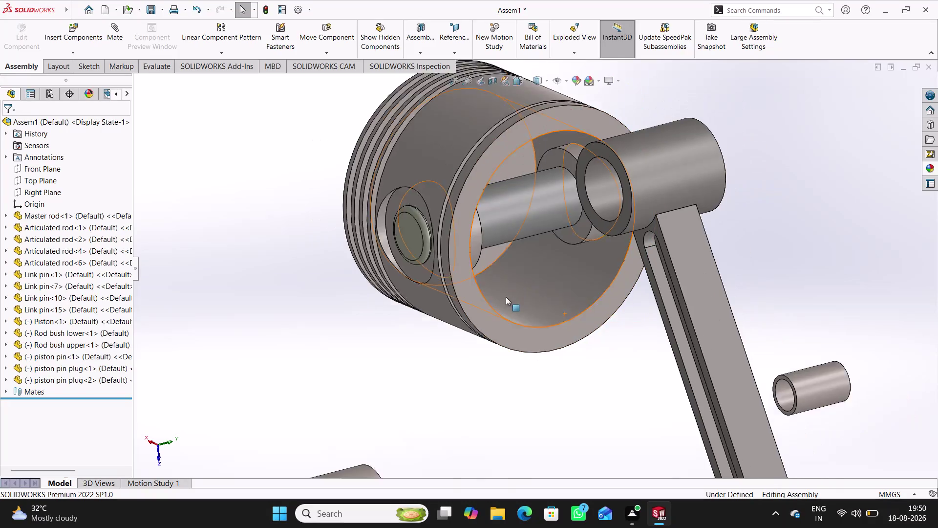
Insert the piston ring part from open documents, rotated 90° upright near the piston.
click(446, 362)
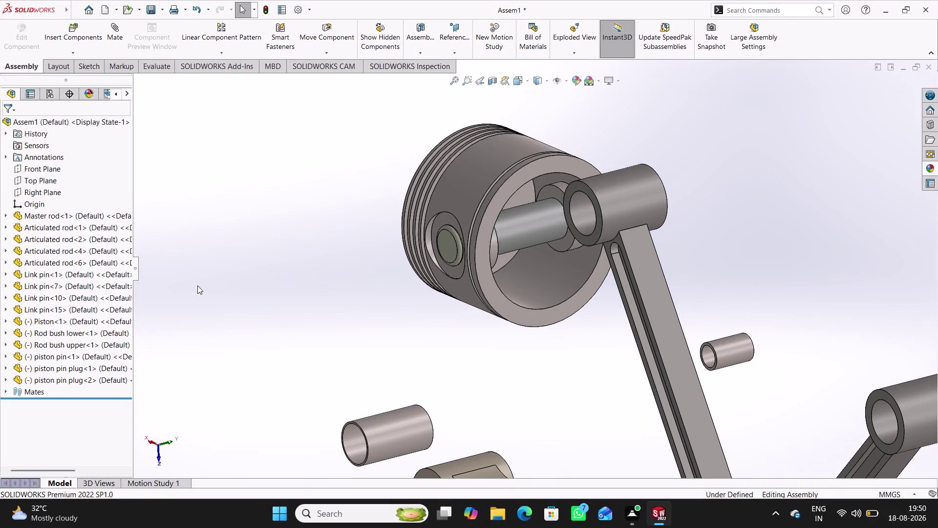
click(78, 38)
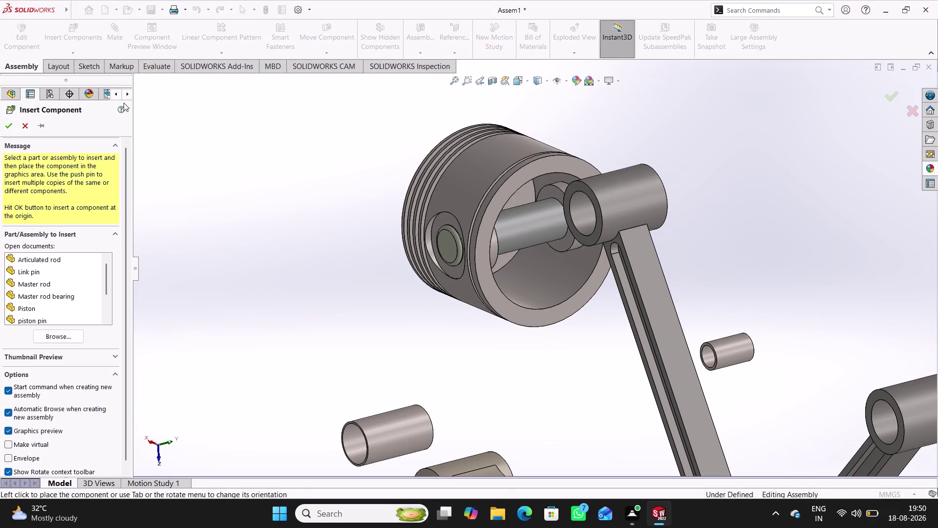
scroll(down, 3)
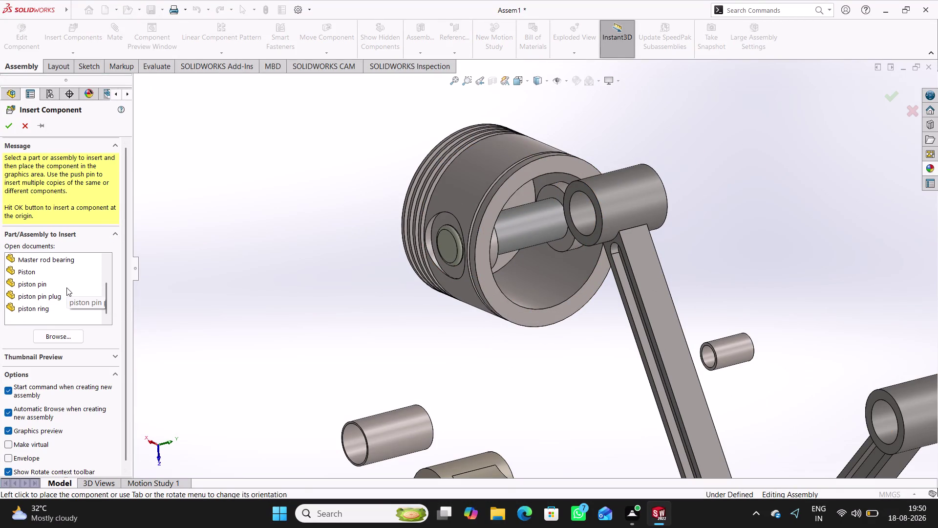
click(45, 309)
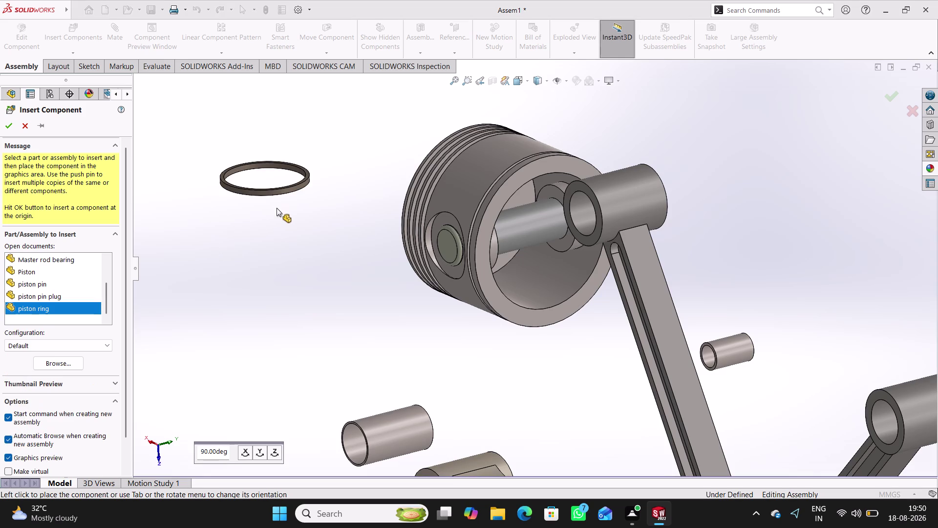
click(247, 455)
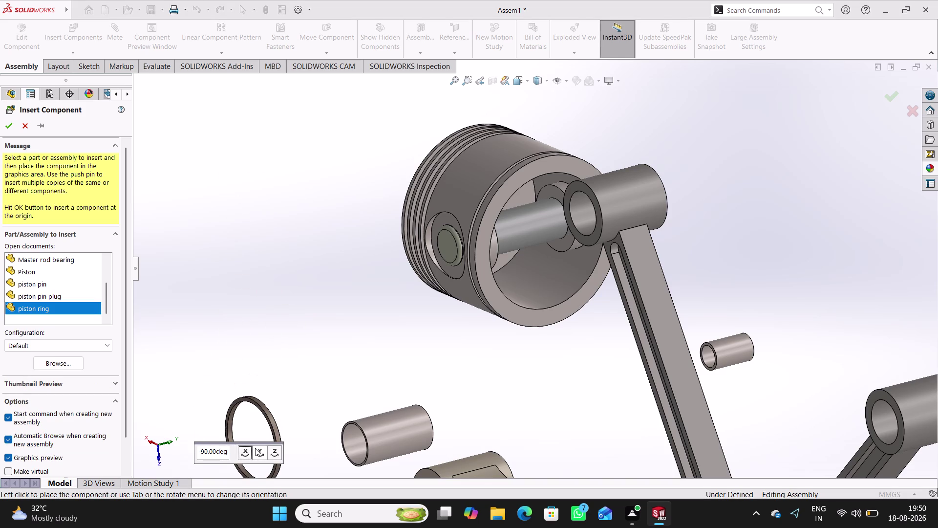
click(261, 449)
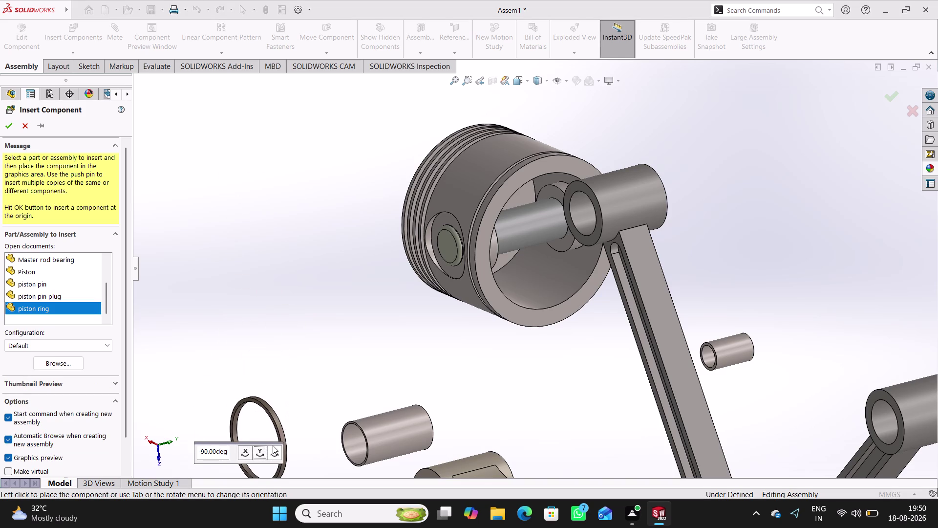
click(273, 445)
click(230, 251)
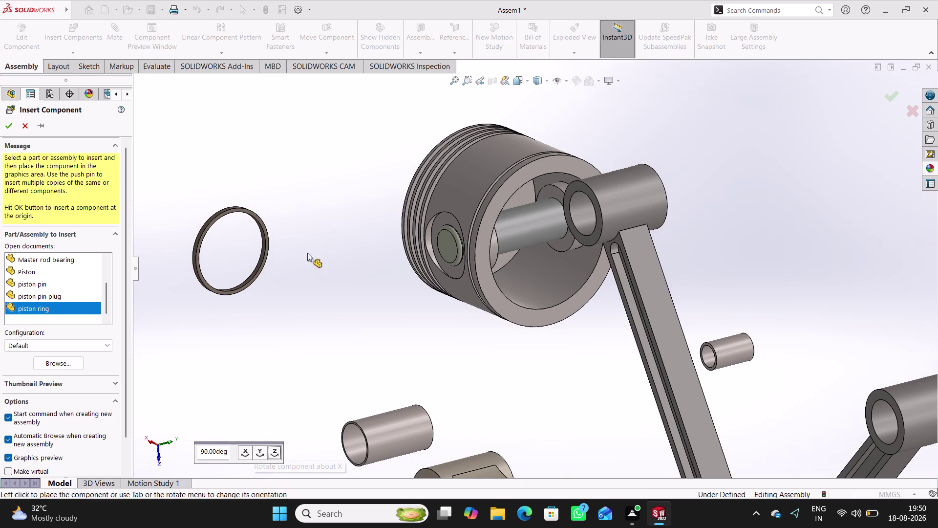
scroll(down, 3)
middle_drag(312, 222, 372, 222)
scroll(up, 3)
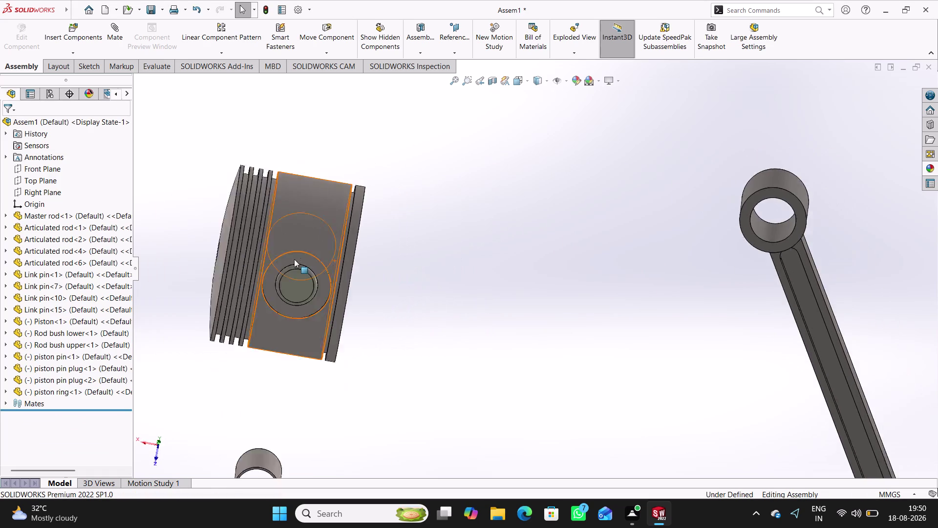
scroll(up, 3)
scroll(up, 3)
scroll(down, 3)
scroll(down, 3)
scroll(down, 3)
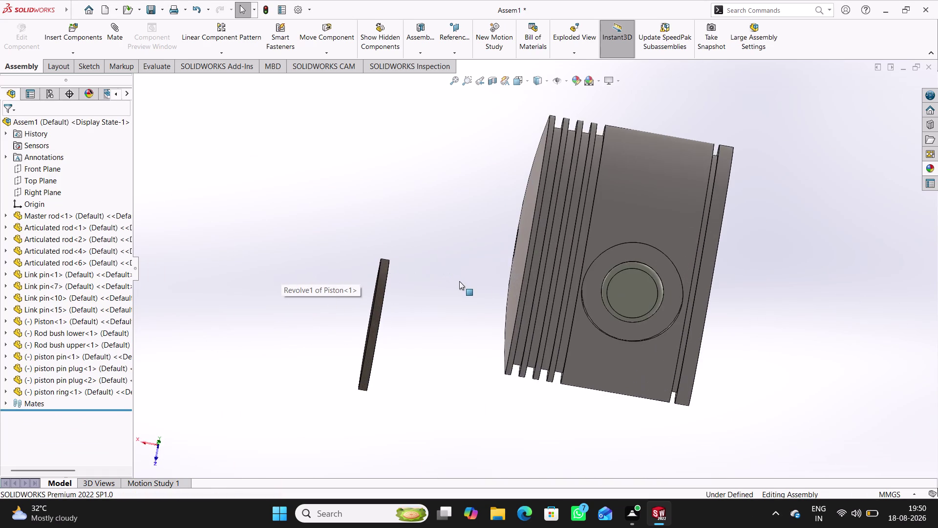
middle_drag(459, 281, 452, 252)
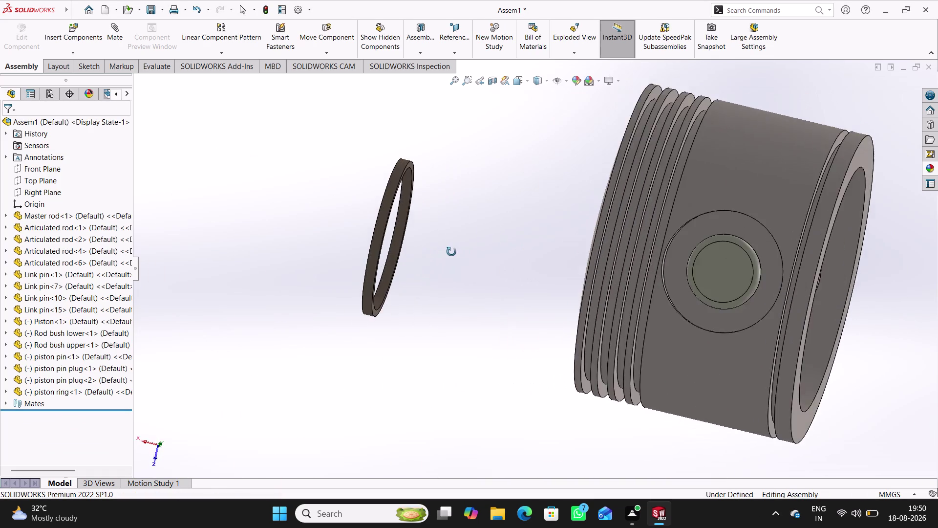
middle_drag(453, 252, 438, 267)
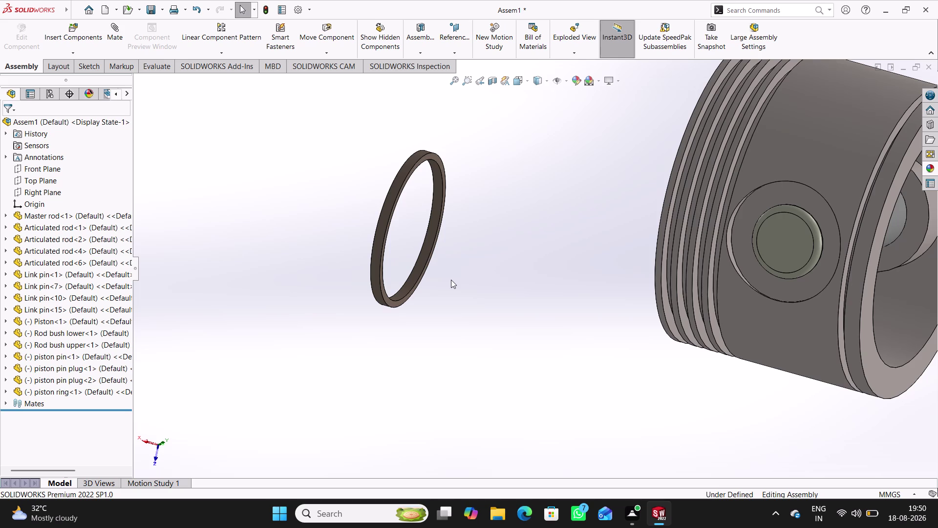
middle_drag(432, 276, 373, 240)
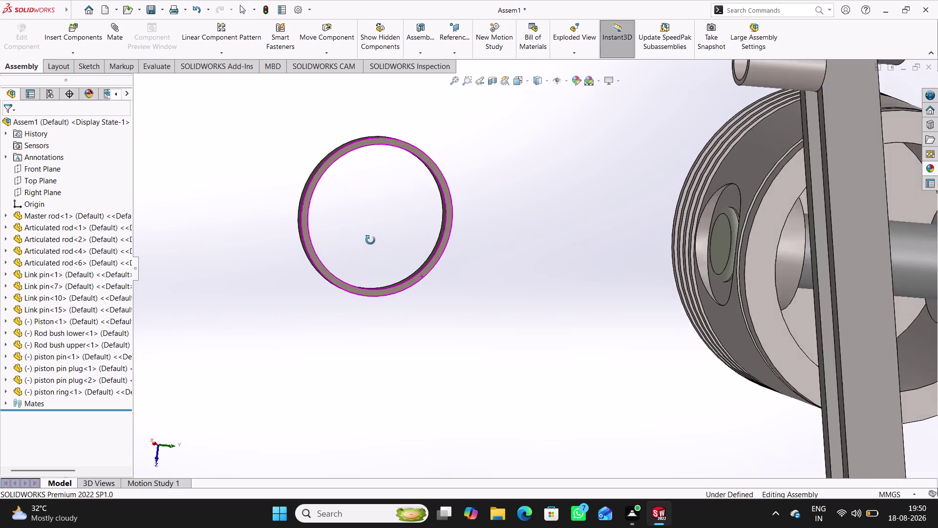
middle_drag(373, 240, 353, 344)
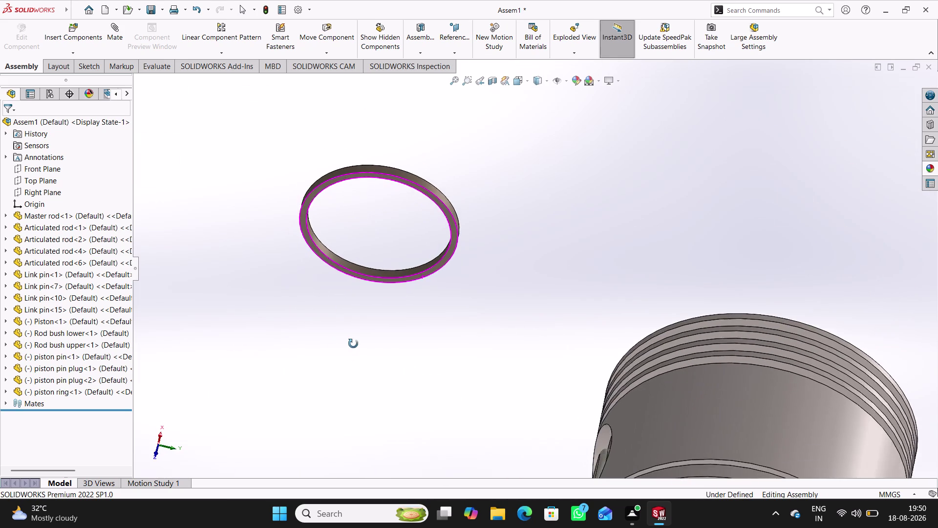
middle_drag(353, 344, 335, 384)
scroll(up, 3)
scroll(up, 3)
middle_drag(534, 324, 535, 325)
scroll(down, 3)
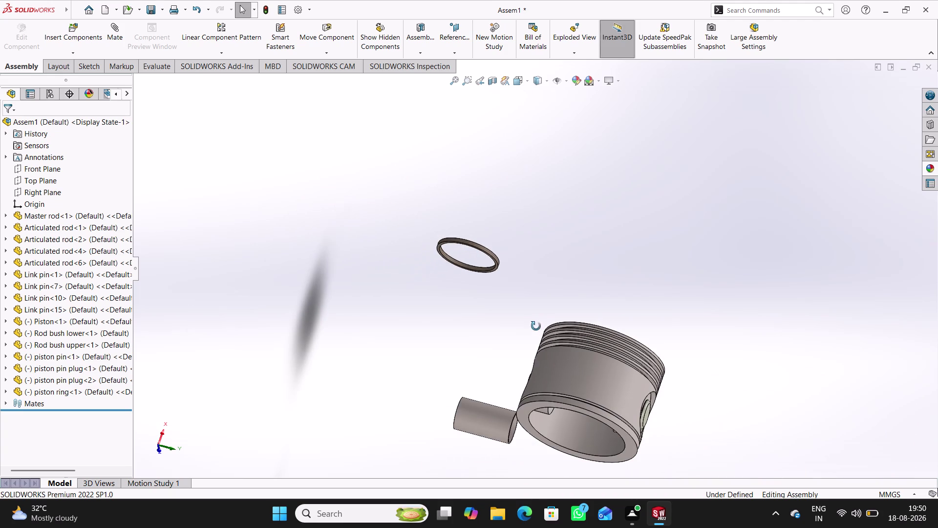
middle_drag(535, 324, 541, 392)
scroll(down, 3)
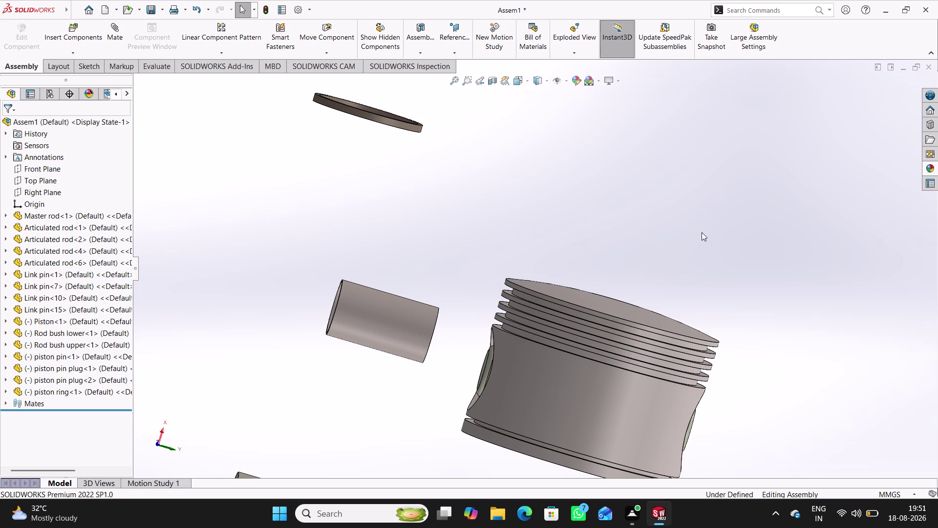
right_click(411, 127)
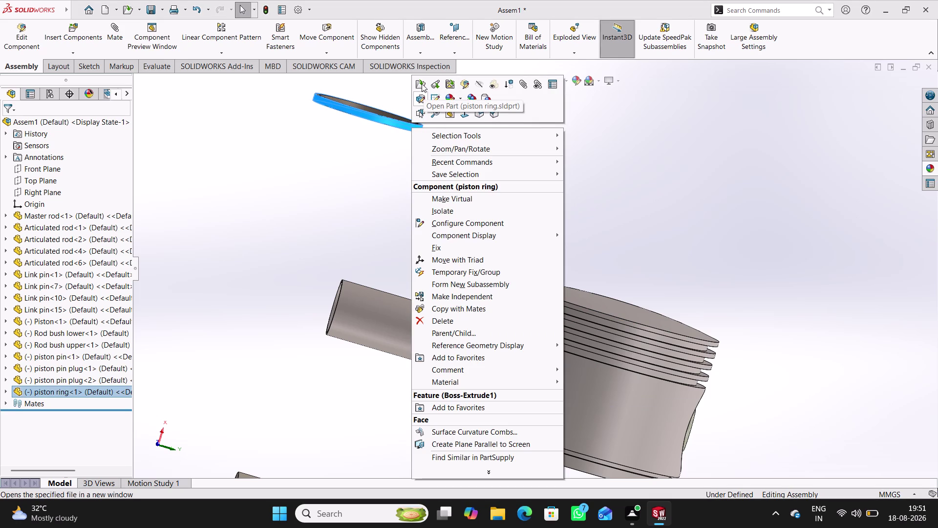
Open the piston ring part and edit Sketch1 under Boss-Extrude1.
click(421, 84)
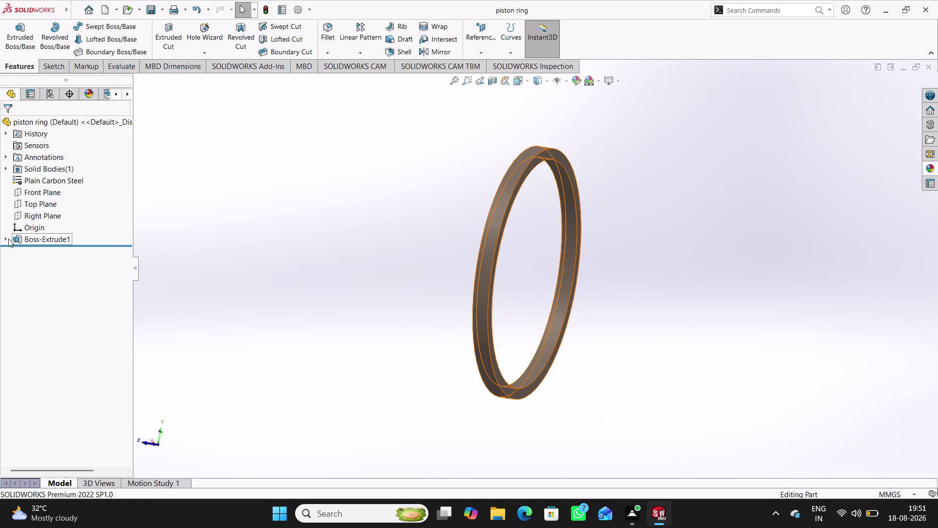
click(6, 238)
click(37, 249)
click(51, 219)
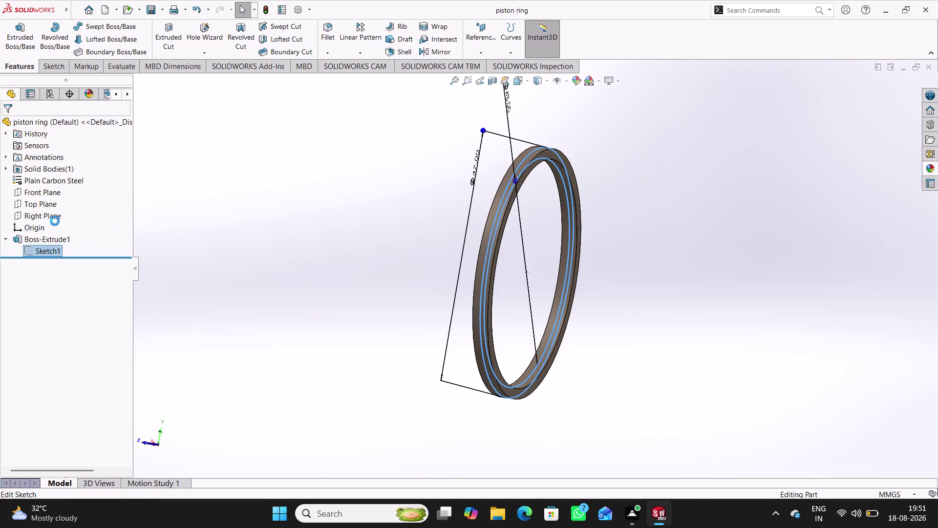
scroll(down, 3)
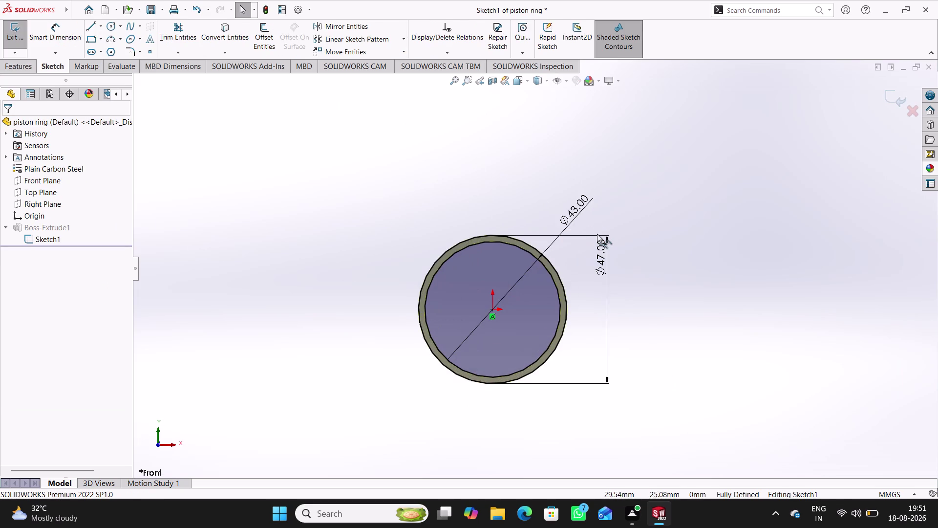
Change the 43 mm sketch diameter to 86 mm and move the 47 mm dimension outward.
double_click(576, 208)
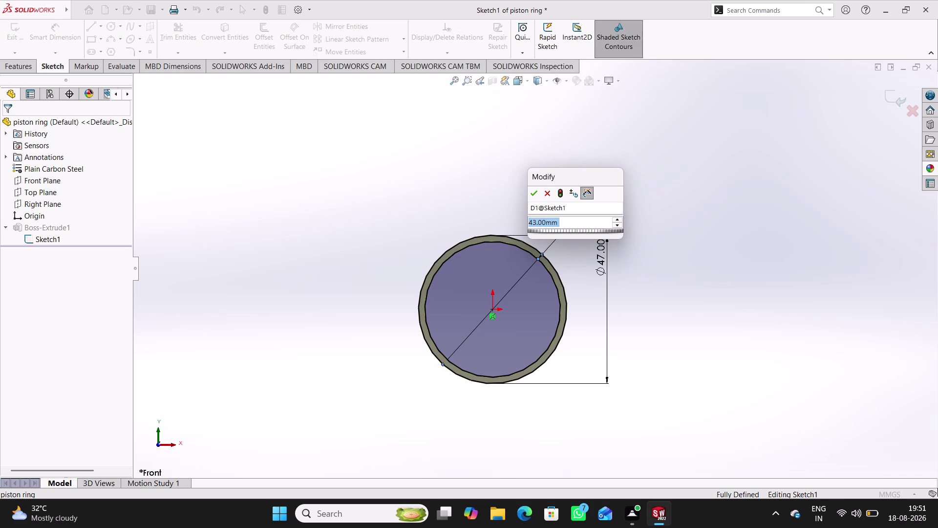
text(86)
key(Return)
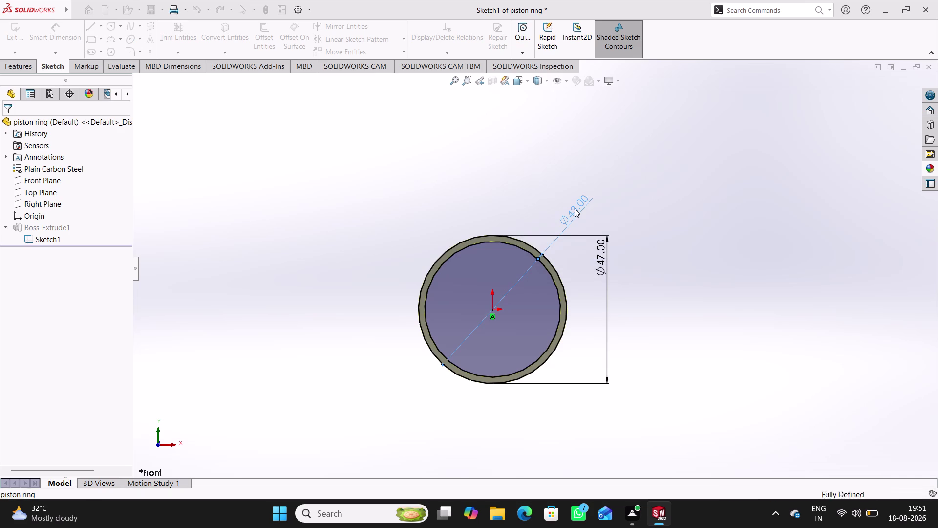
click(658, 262)
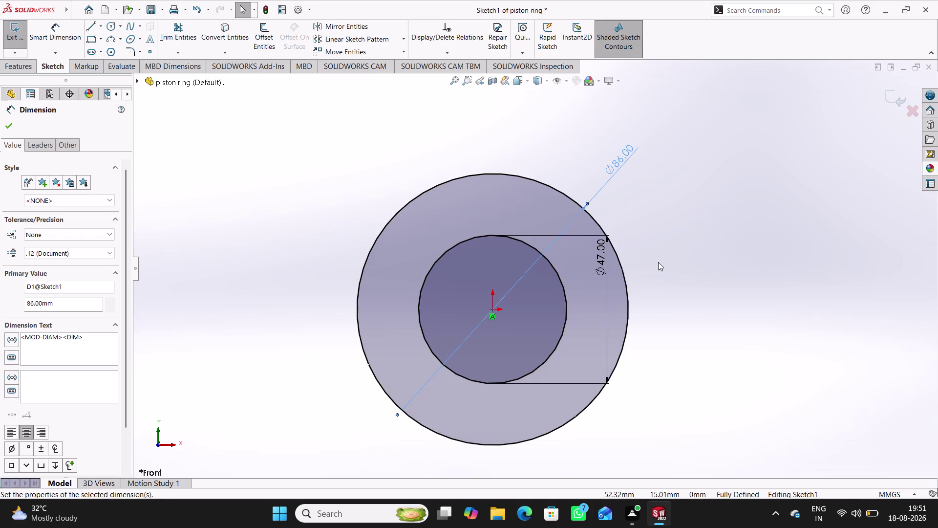
drag(600, 264, 663, 236)
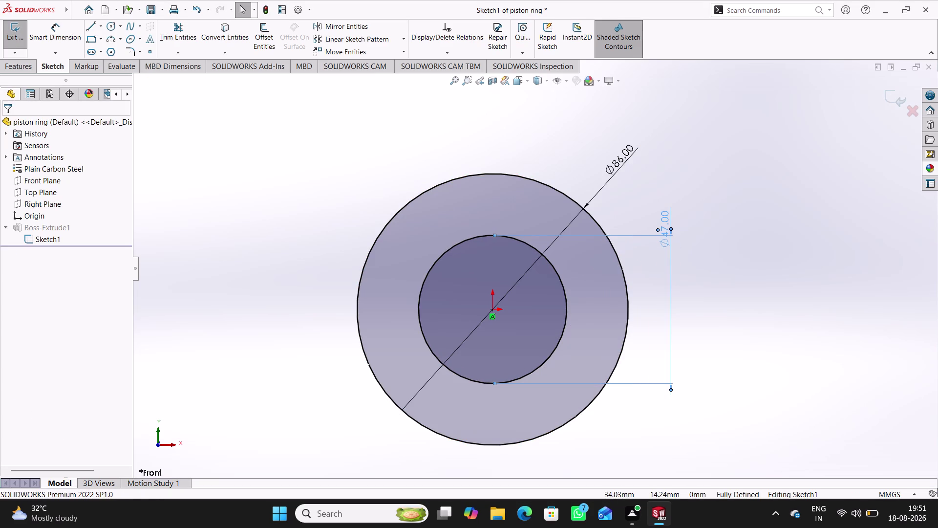
click(681, 271)
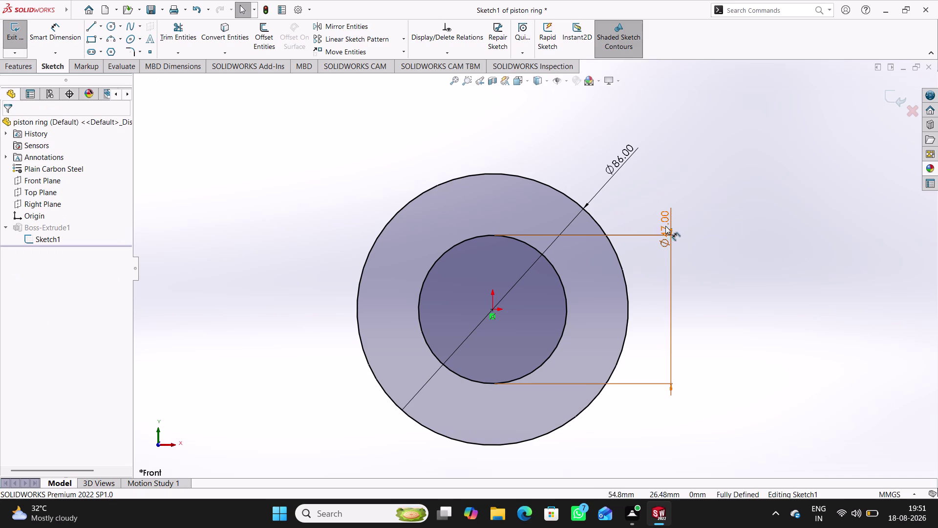
Set the outer diameter to 94 mm and exit the sketch to rebuild the ring.
double_click(665, 225)
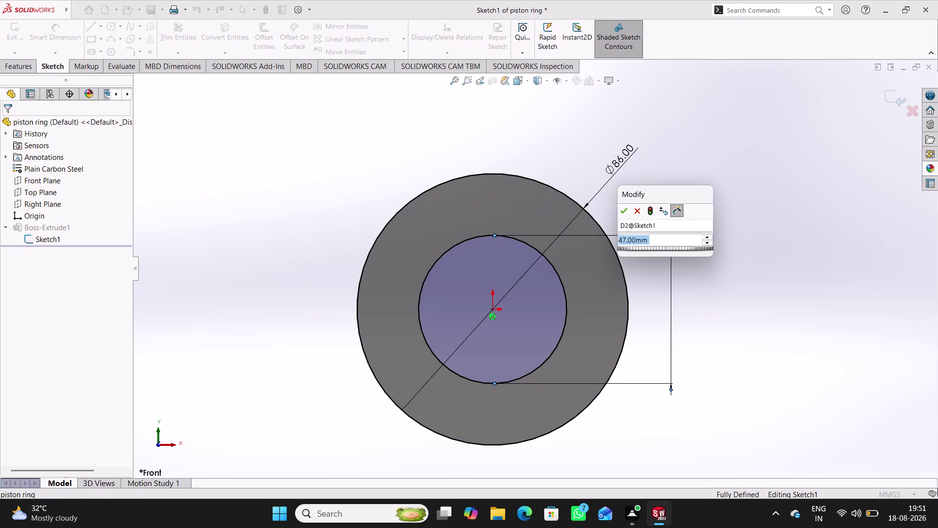
text(94)
key(Return)
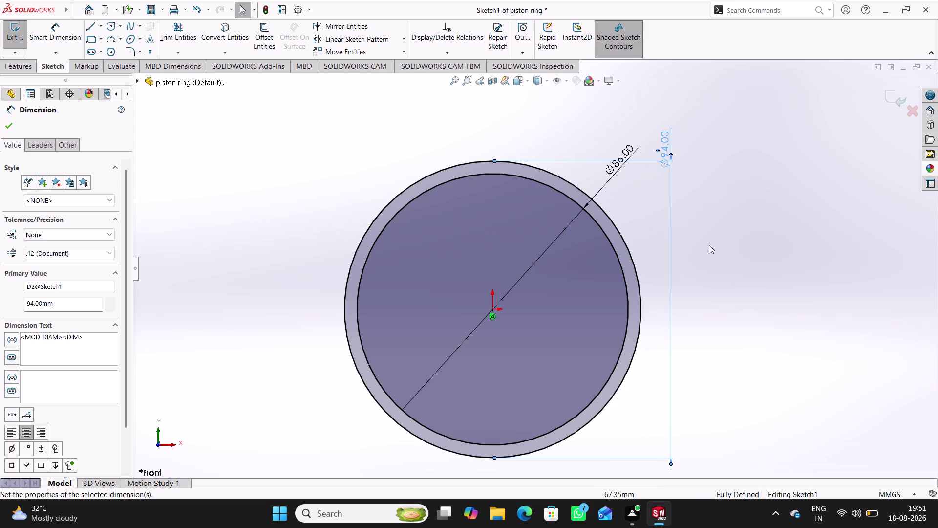
click(891, 95)
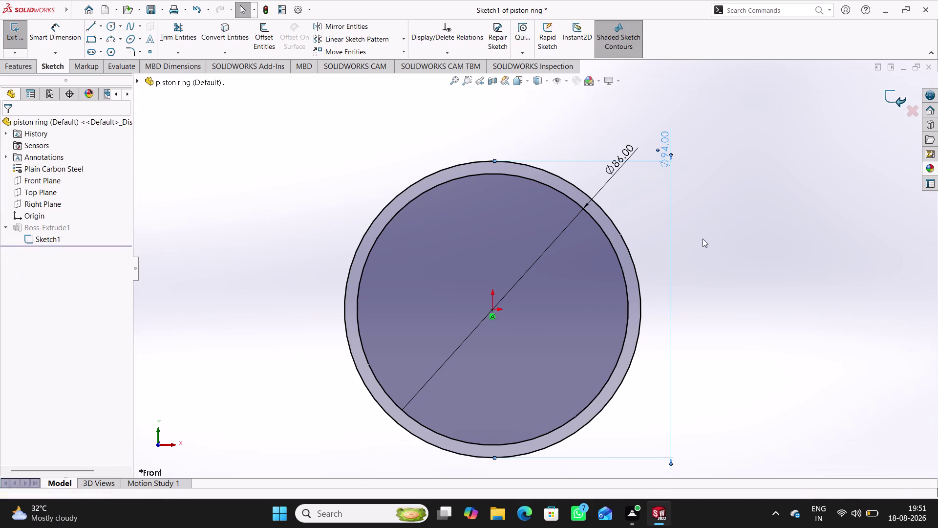
key(ctrl+s)
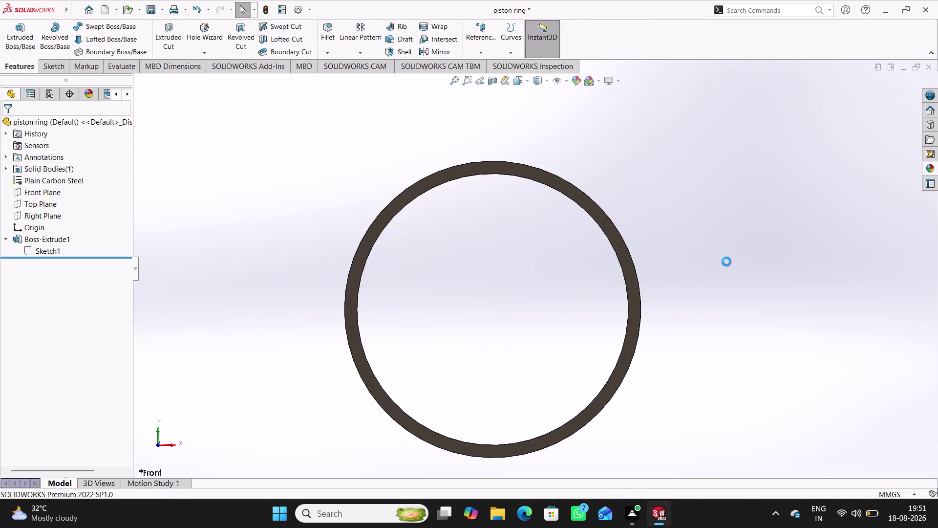
Save the piston ring part and return to Assem1, framing the ring and piston.
click(263, 11)
key(ctrl+s)
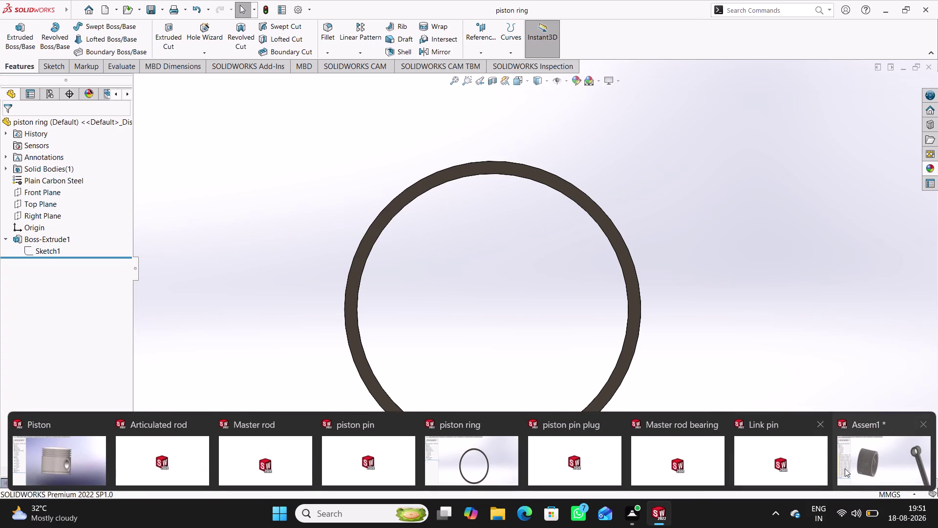
click(849, 467)
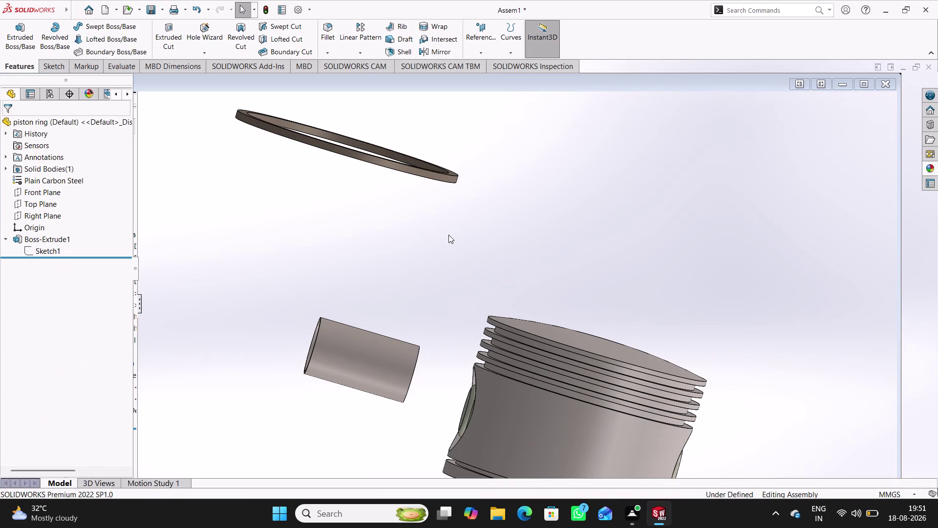
middle_drag(447, 237, 400, 240)
scroll(up, 3)
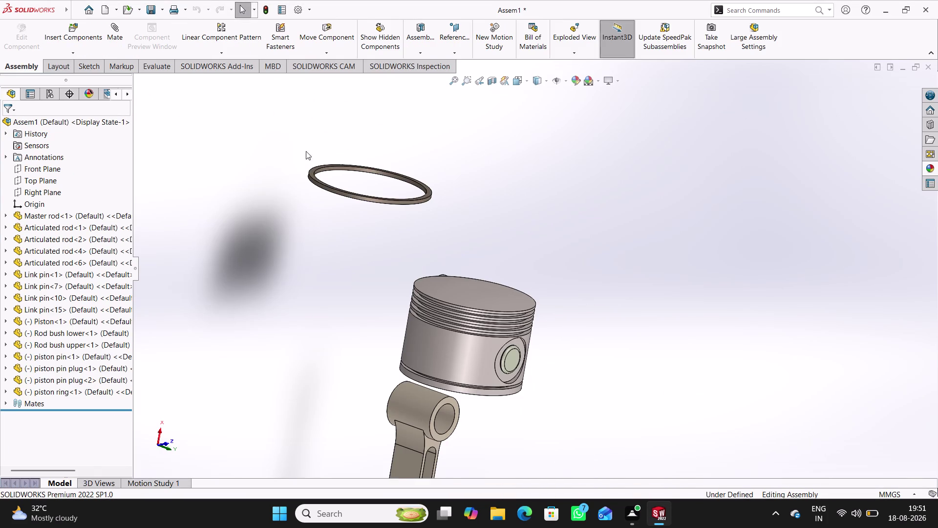
scroll(down, 3)
scroll(down, 3)
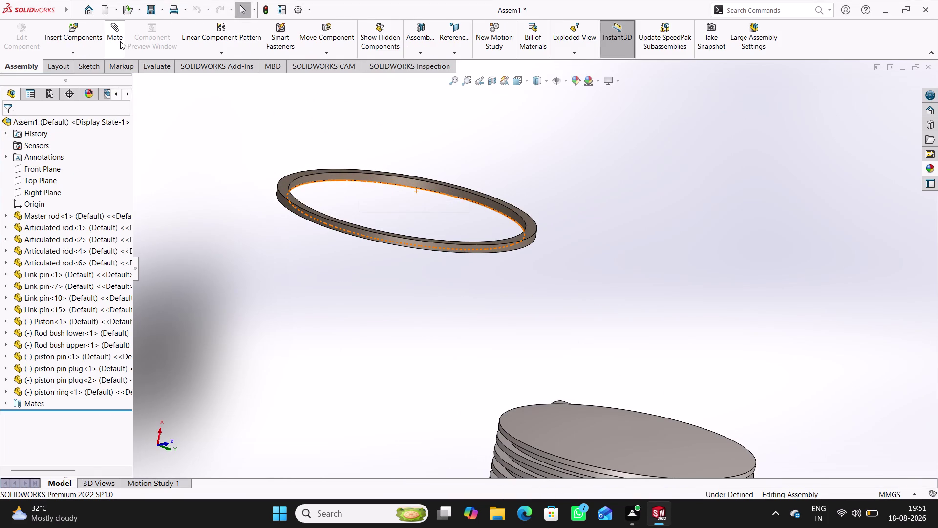
Start a mate and select a groove face on the piston.
click(120, 41)
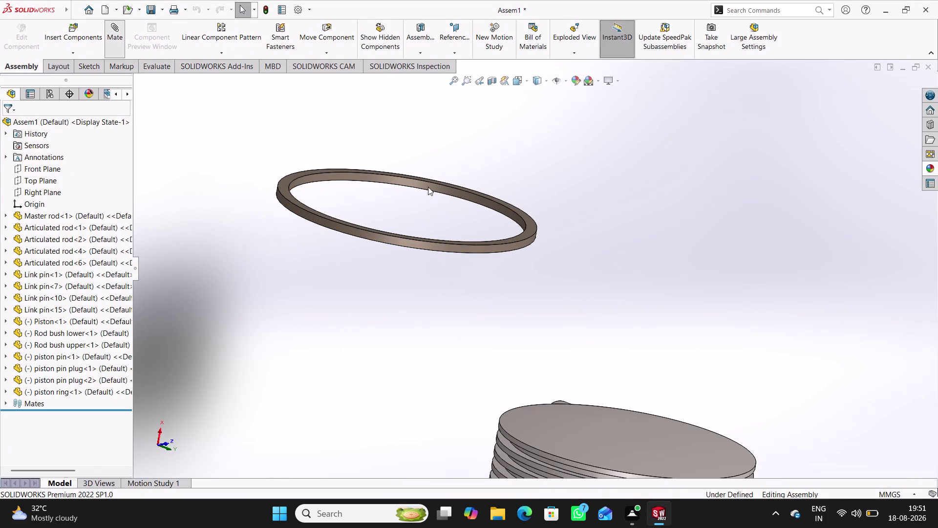
scroll(down, 3)
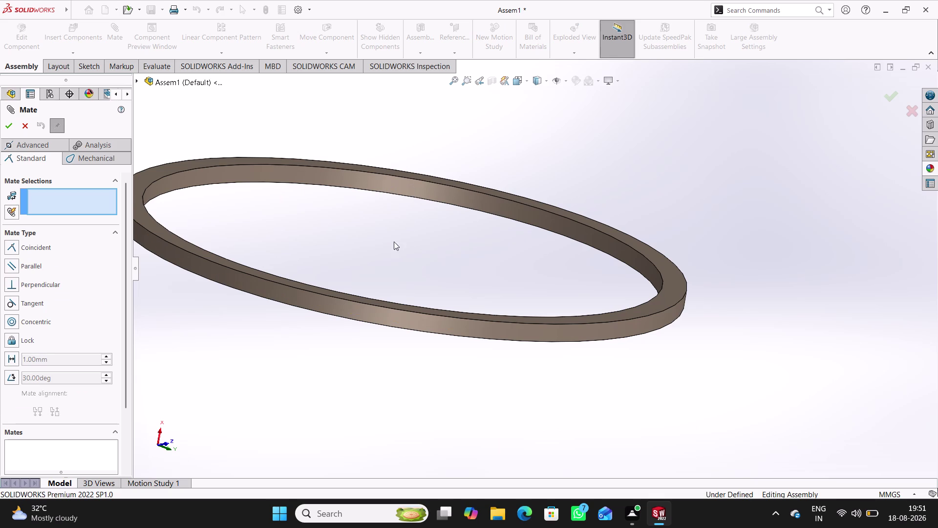
click(386, 185)
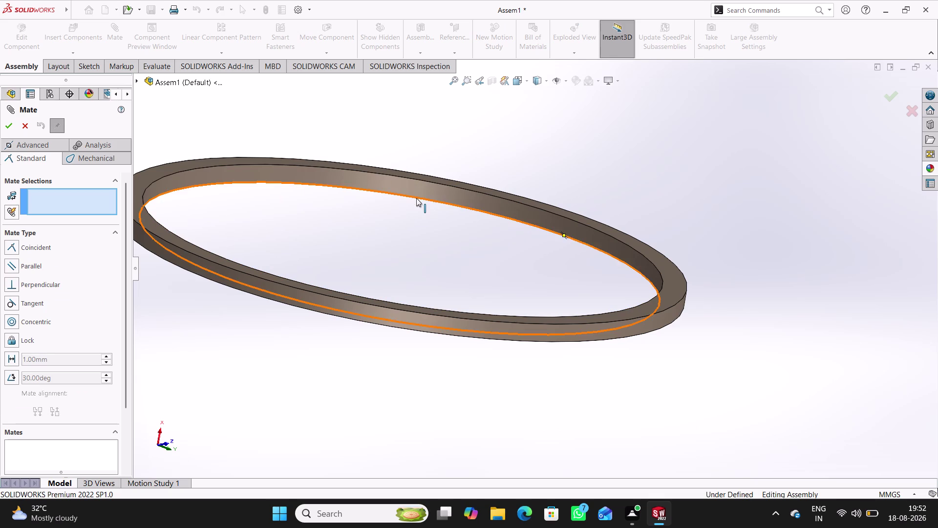
scroll(down, 3)
click(370, 204)
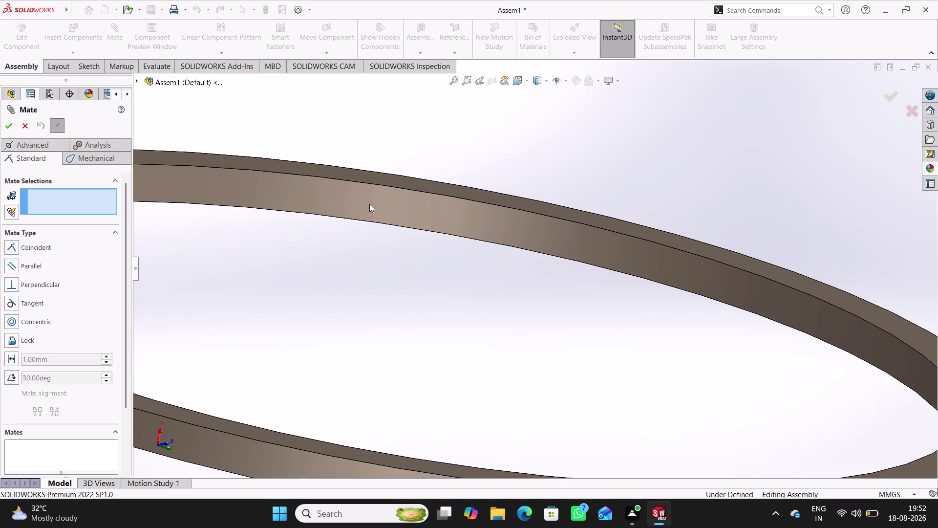
scroll(up, 3)
click(449, 224)
scroll(up, 3)
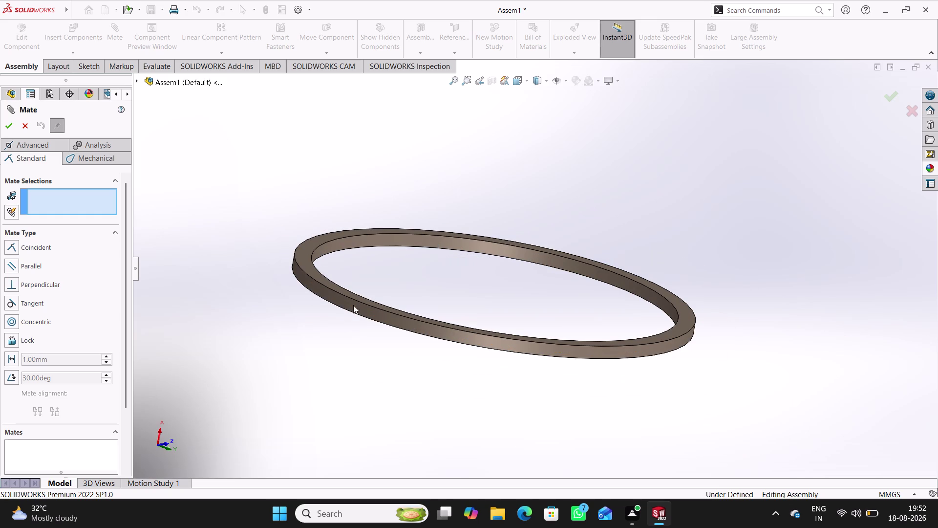
scroll(down, 3)
scroll(down, 3)
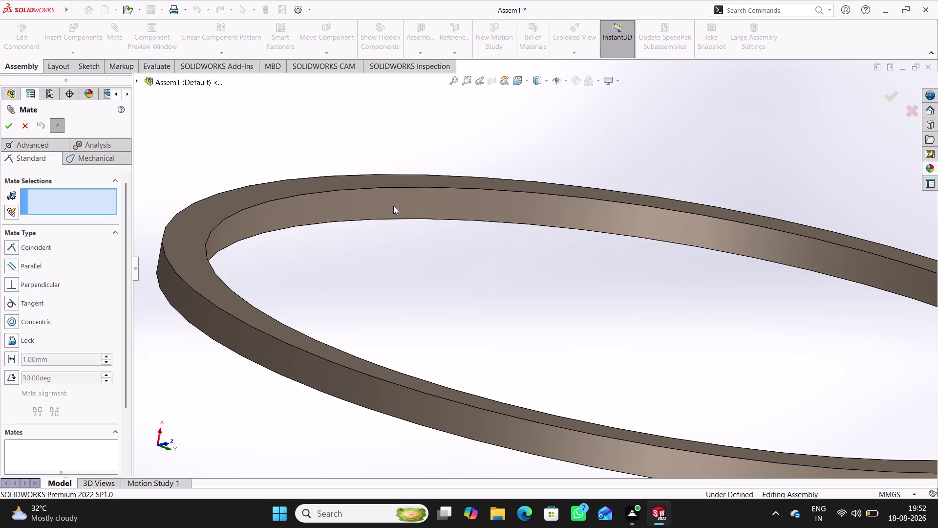
scroll(up, 3)
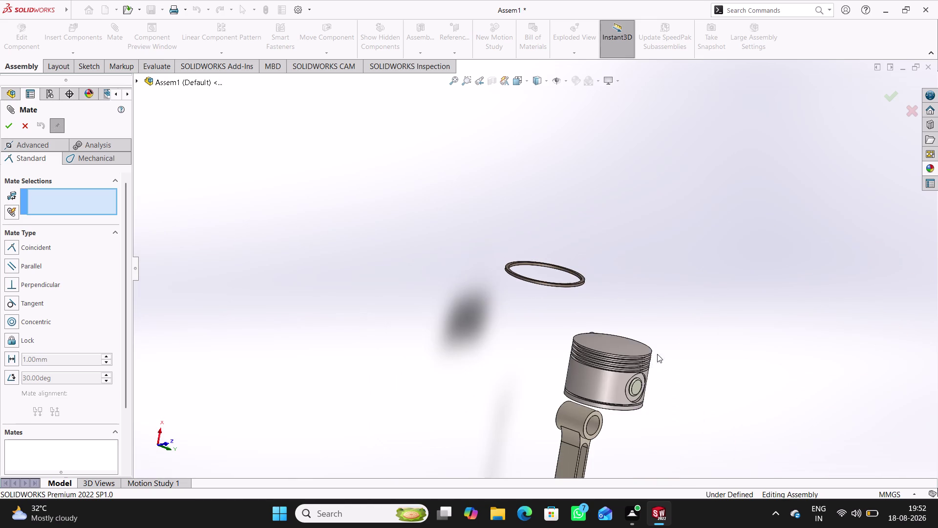
scroll(down, 3)
scroll(down, 3)
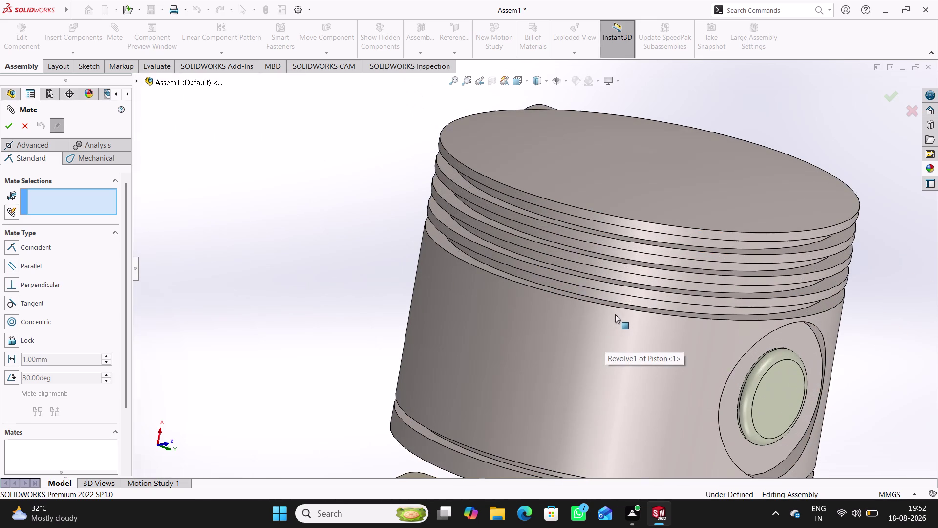
scroll(down, 3)
scroll(down, 3)
scroll(up, 3)
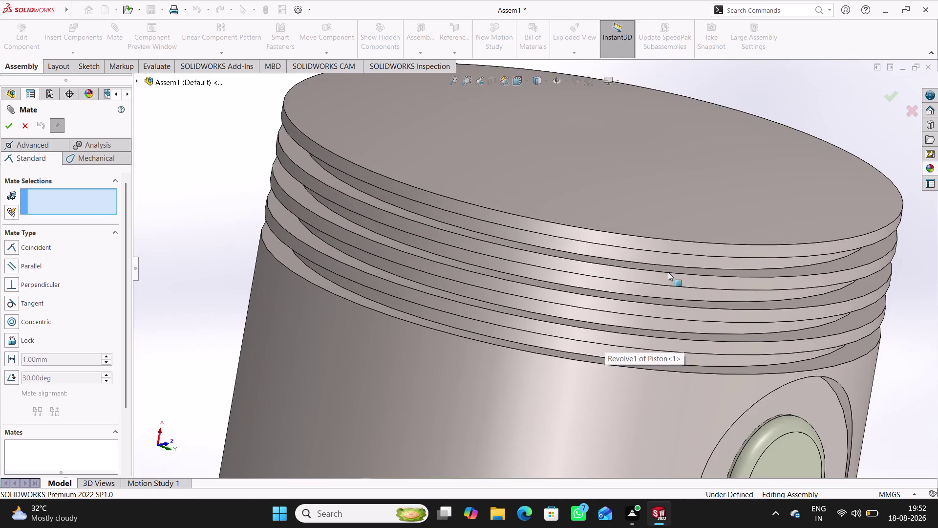
scroll(up, 3)
middle_drag(746, 319, 690, 286)
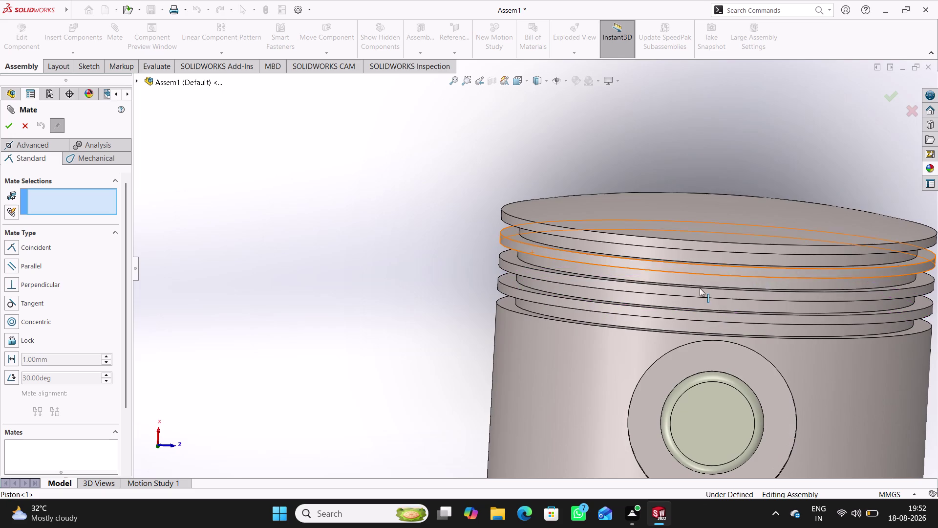
scroll(down, 3)
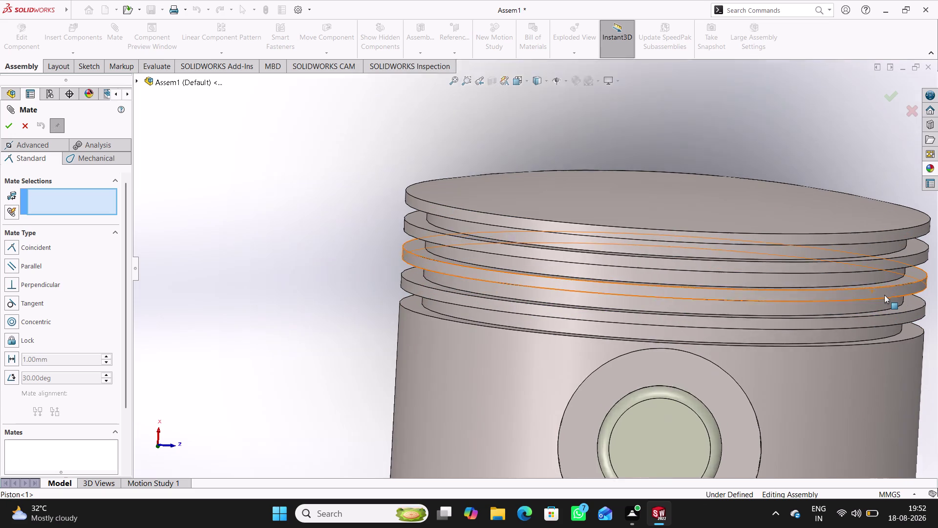
scroll(down, 3)
click(840, 273)
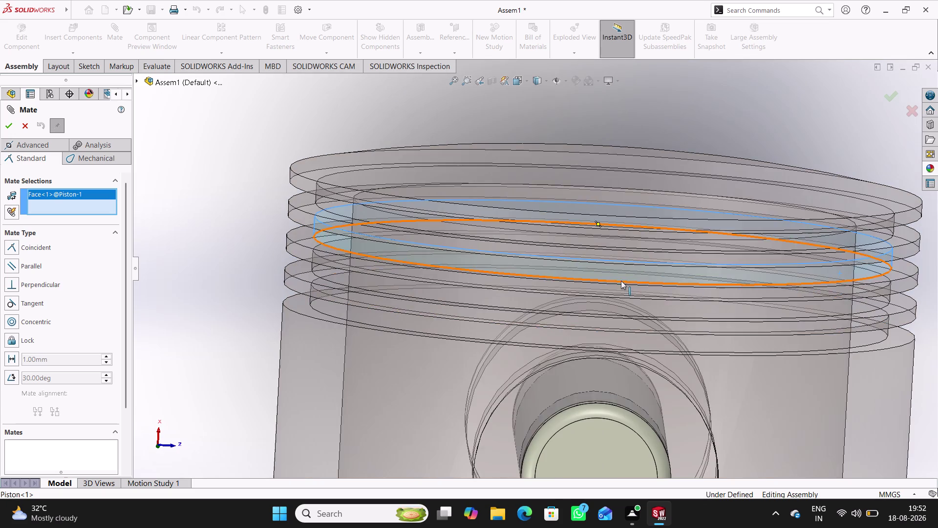
Select the ring's inner face and accept the Concentric mate.
scroll(up, 3)
scroll(up, 3)
scroll(down, 3)
scroll(down, 3)
middle_drag(664, 286, 665, 279)
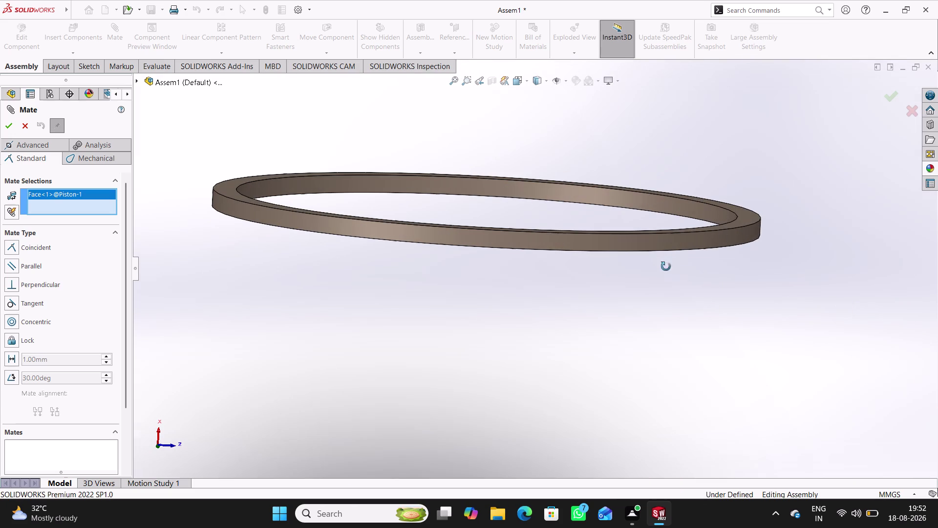
middle_drag(665, 279, 676, 234)
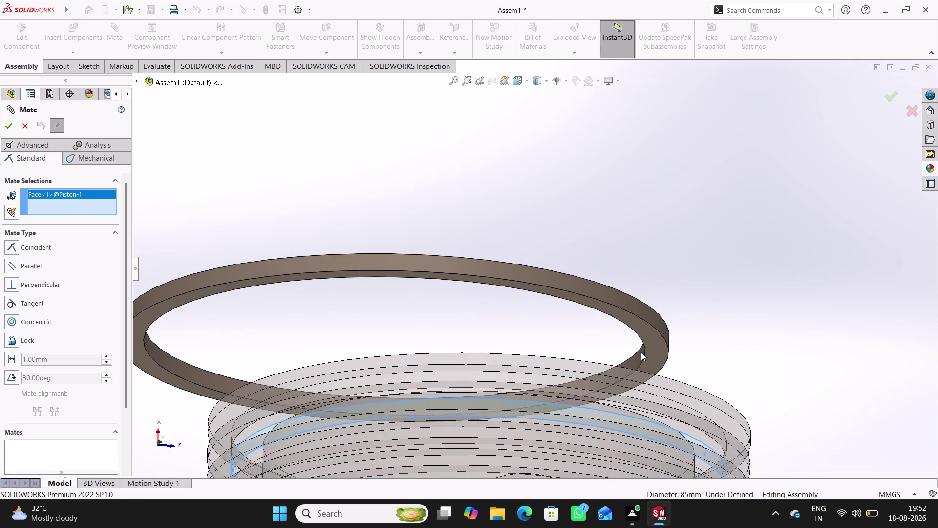
middle_drag(616, 295, 612, 347)
scroll(up, 3)
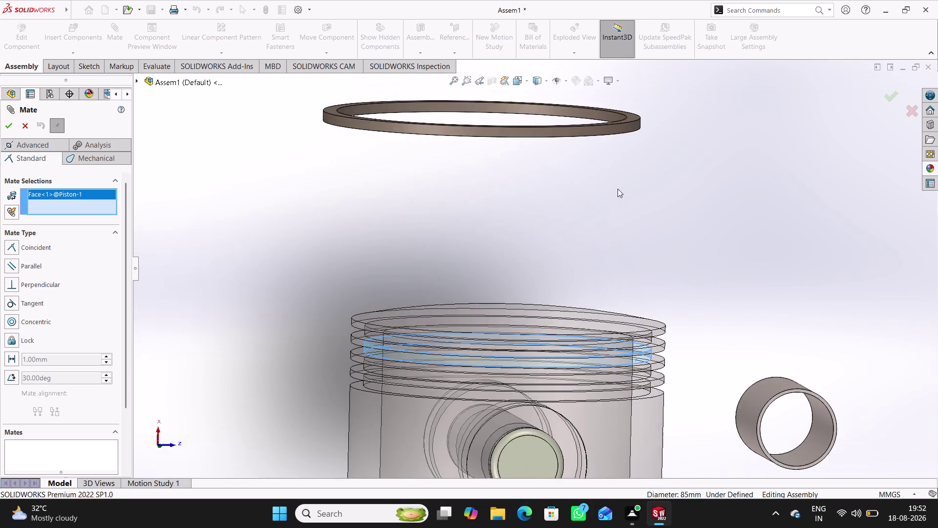
scroll(up, 3)
scroll(down, 3)
scroll(down, 3)
scroll(down, 3)
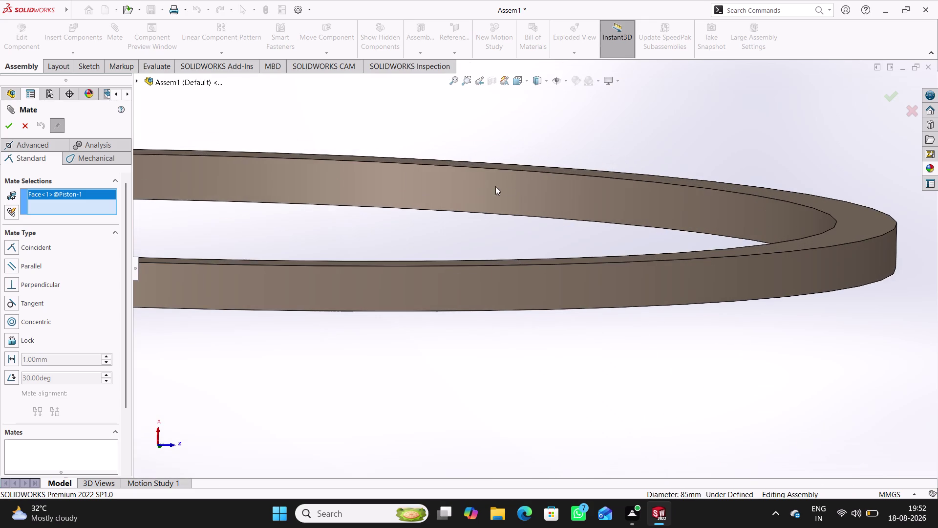
click(494, 195)
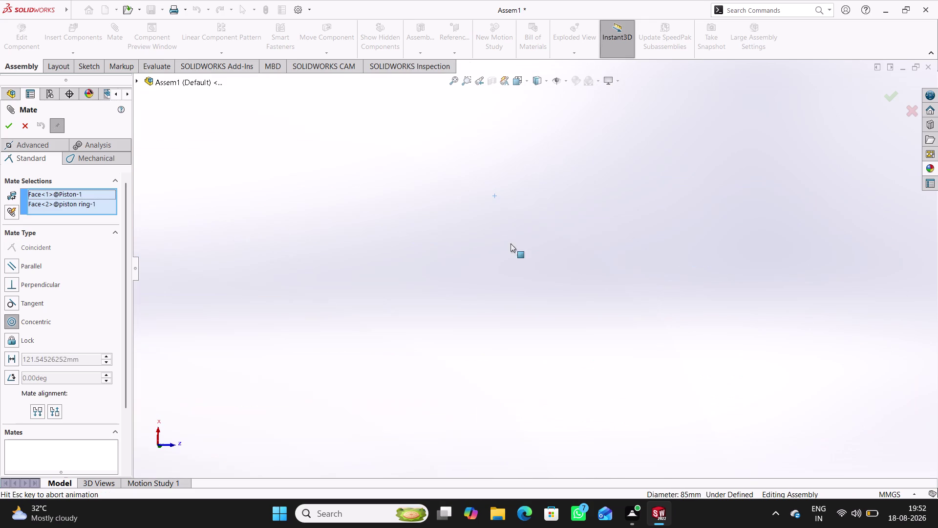
scroll(up, 3)
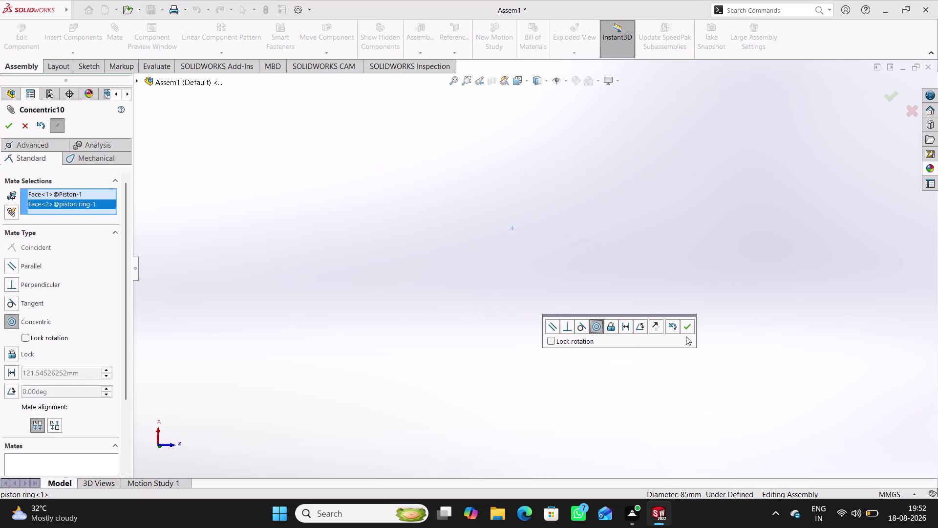
click(689, 329)
scroll(up, 3)
Orbit around the concentrically mated ring to view the piston top.
scroll(up, 3)
scroll(up, 3)
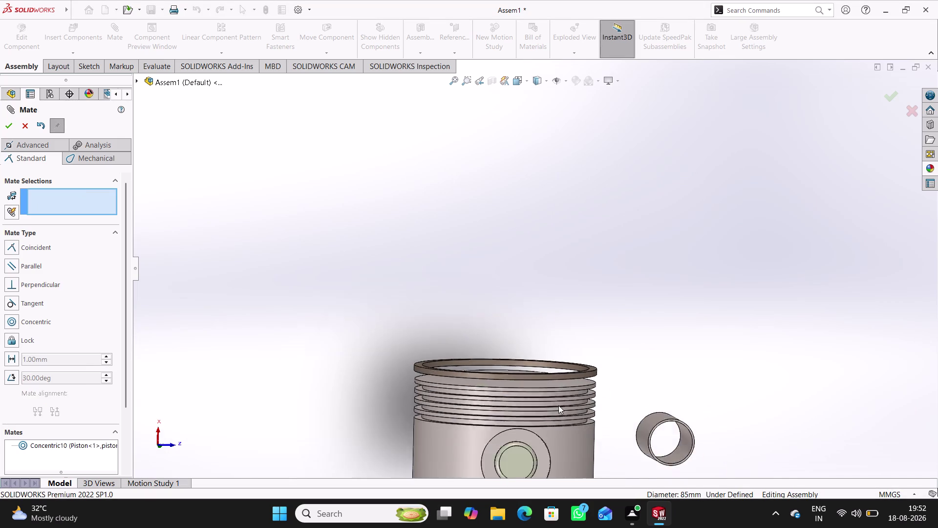
scroll(up, 3)
middle_drag(536, 340, 540, 374)
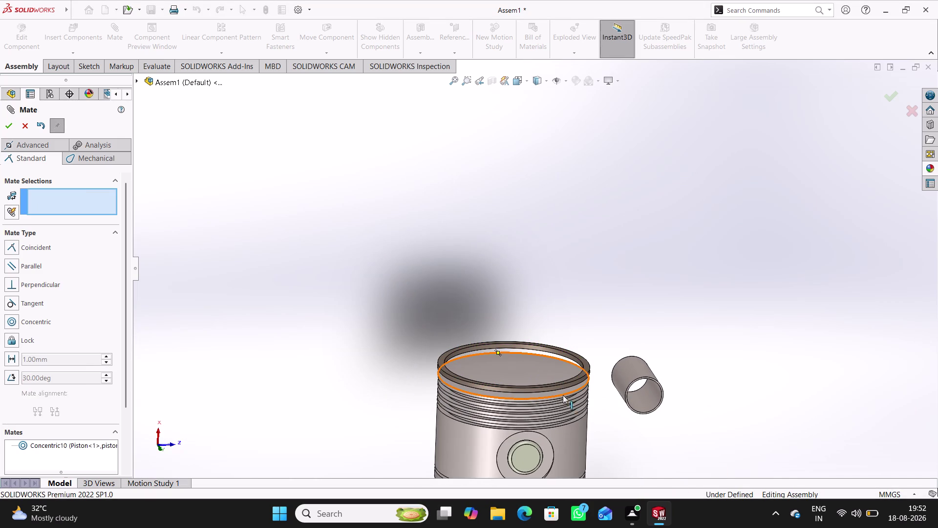
middle_drag(559, 414, 547, 367)
scroll(down, 3)
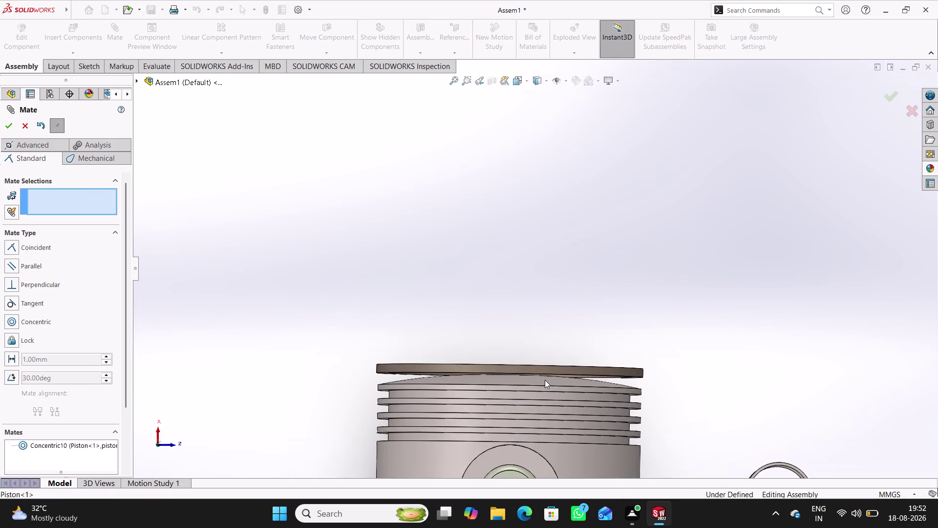
scroll(down, 3)
scroll(up, 3)
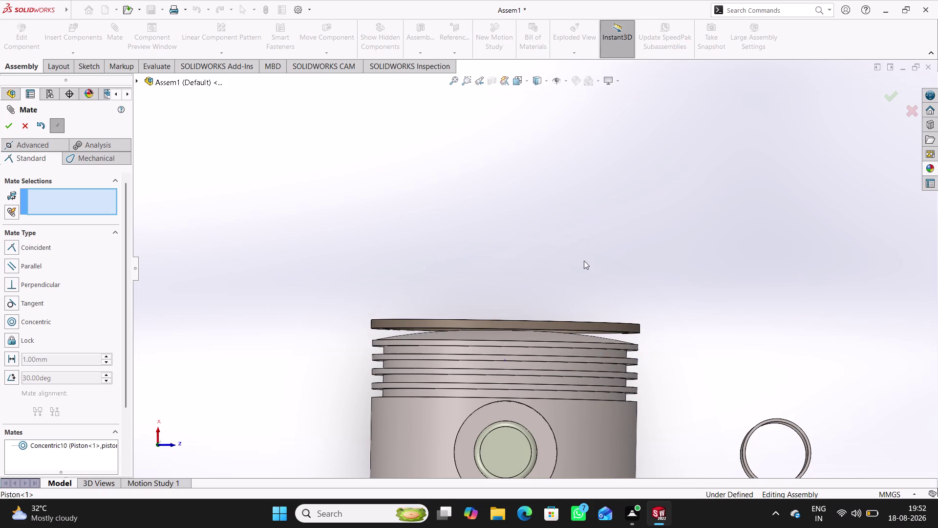
middle_drag(591, 277, 602, 326)
drag(617, 308, 636, 353)
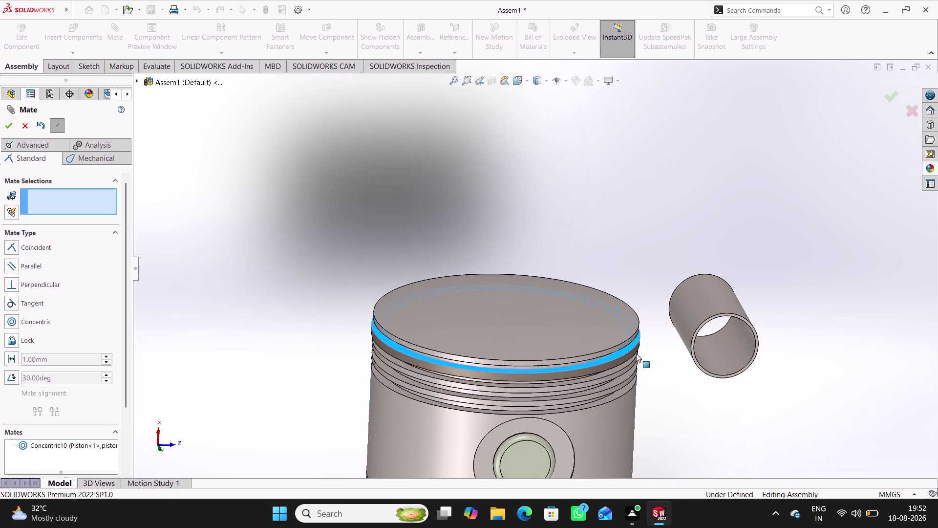
Drag the ring up above the piston and pick its inner face for a mate.
drag(636, 353, 635, 320)
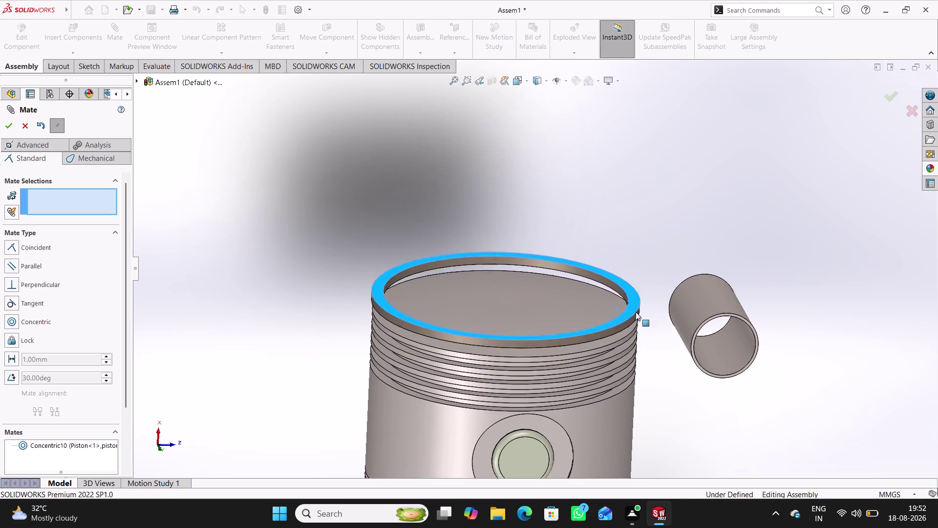
drag(635, 320, 641, 268)
click(651, 271)
middle_drag(643, 360, 638, 339)
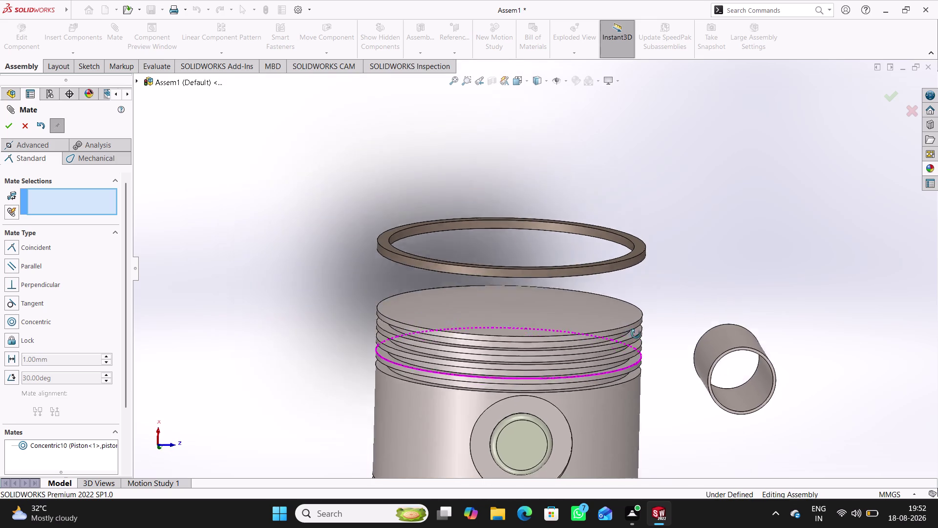
middle_drag(638, 339, 601, 330)
click(698, 287)
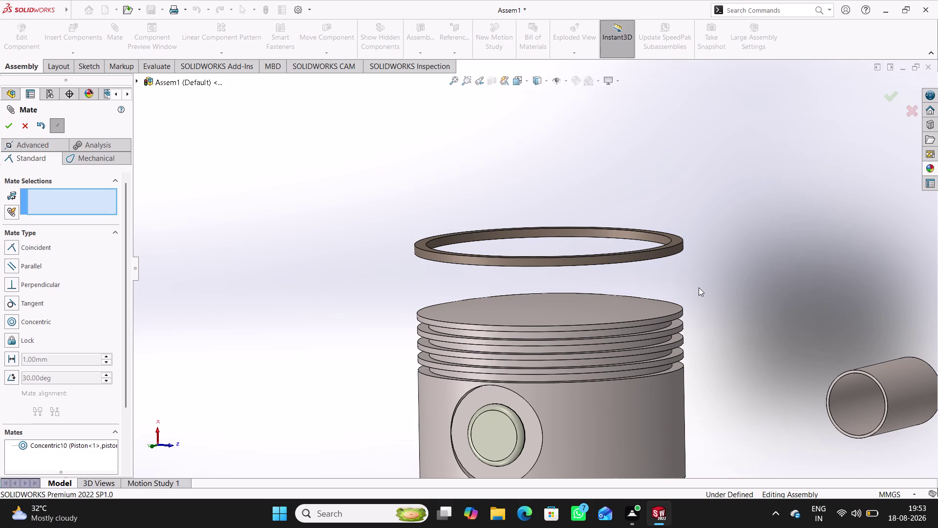
click(657, 251)
scroll(down, 3)
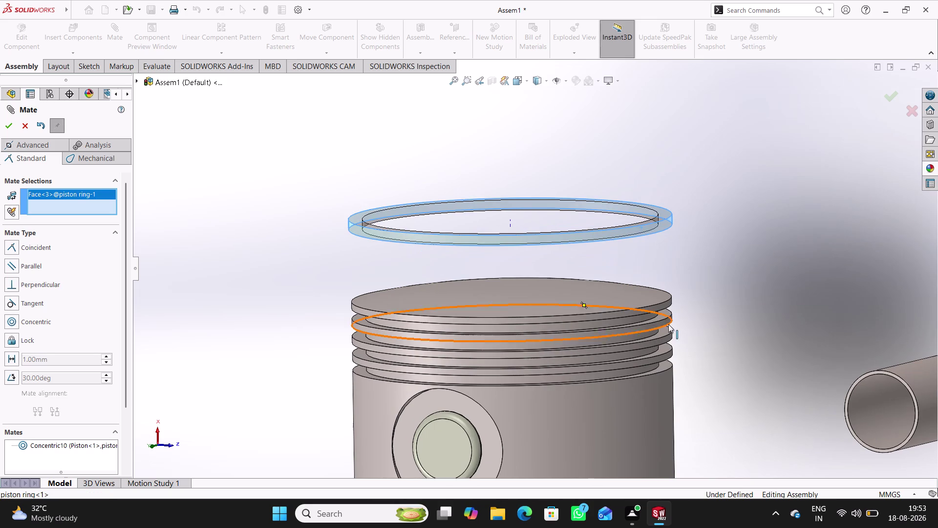
click(661, 322)
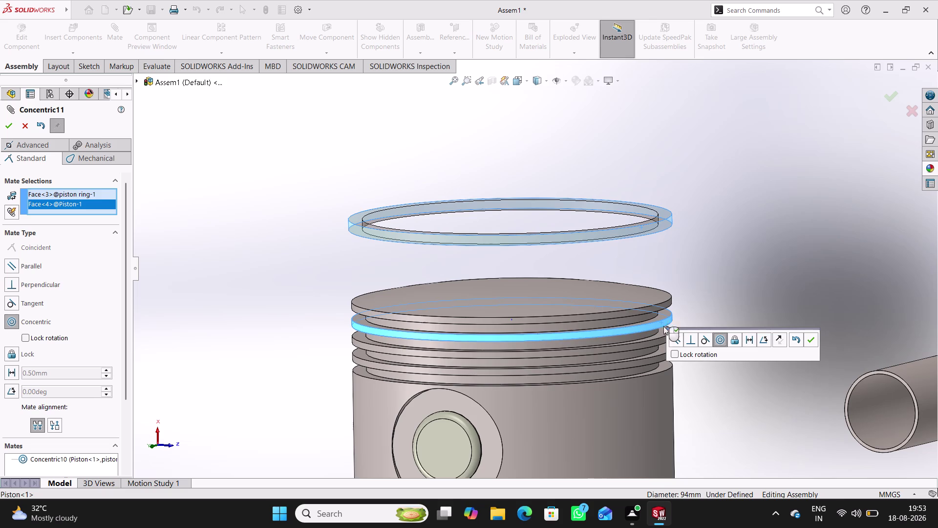
click(704, 342)
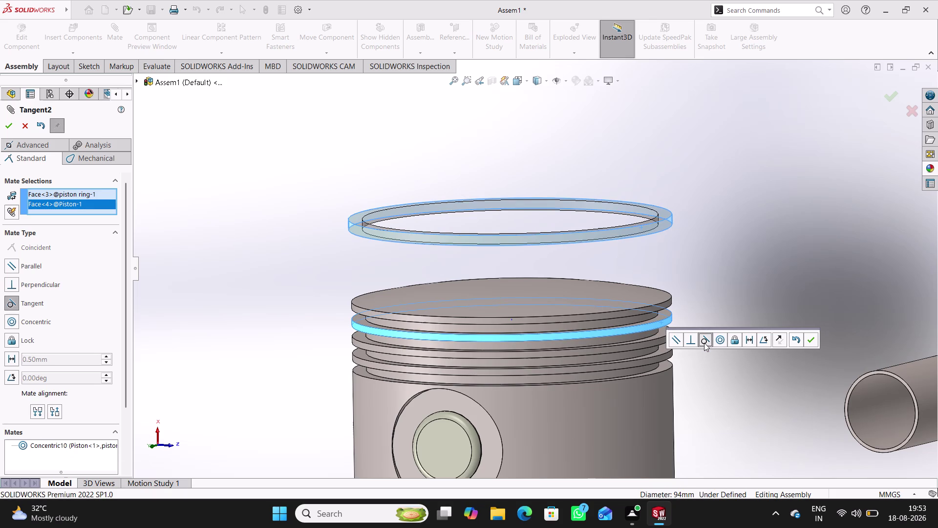
click(795, 340)
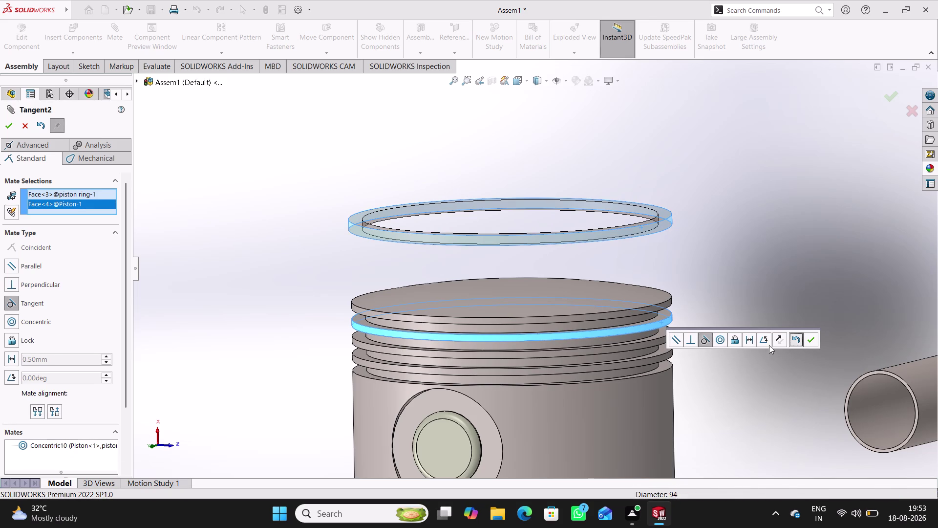
click(744, 285)
Drag the ring down through the piston grooves, then back above the piston.
drag(616, 235, 622, 267)
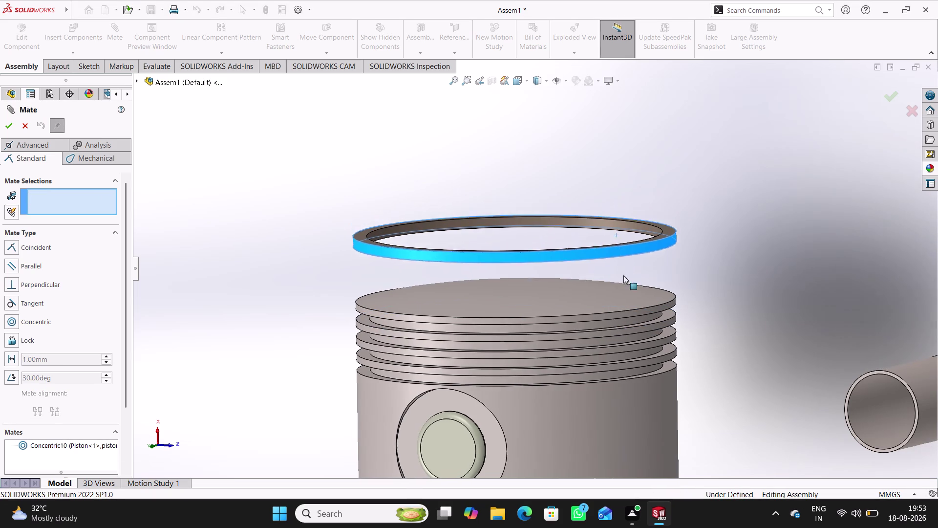
drag(622, 268, 644, 355)
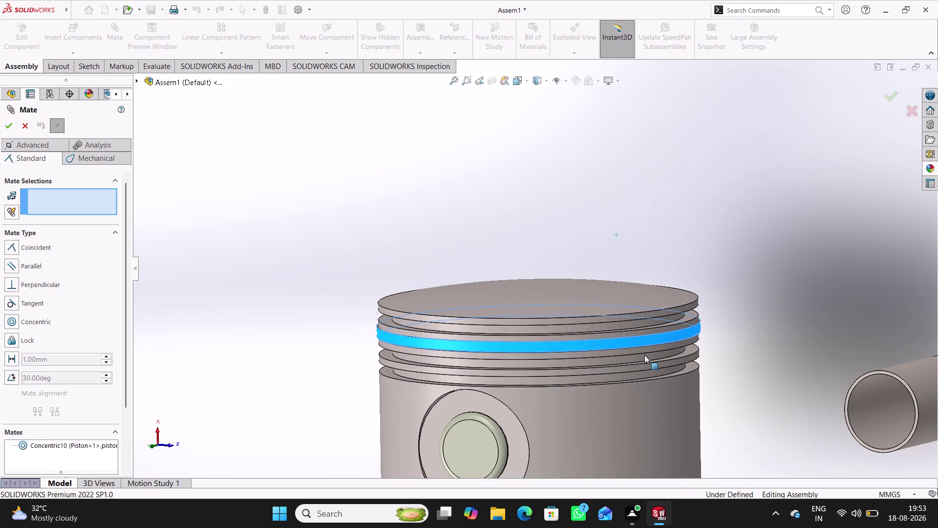
drag(644, 355, 645, 355)
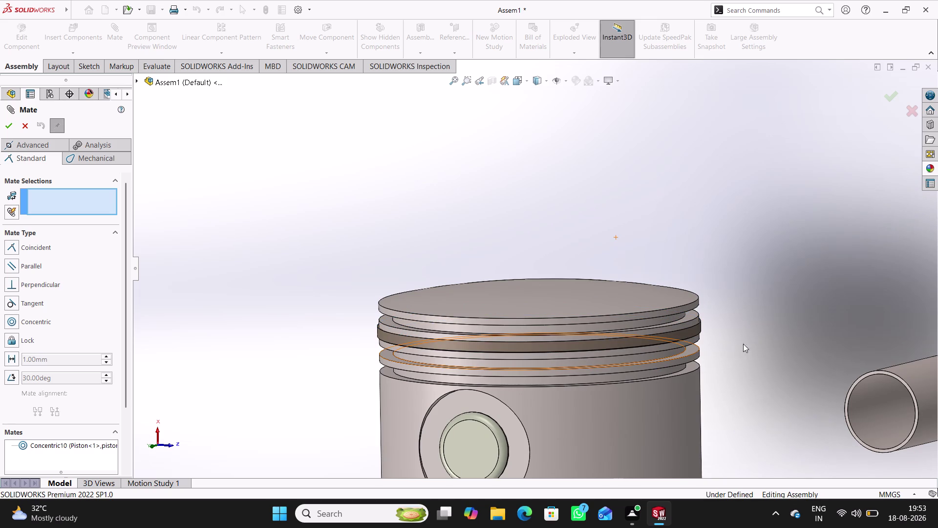
drag(570, 346, 572, 361)
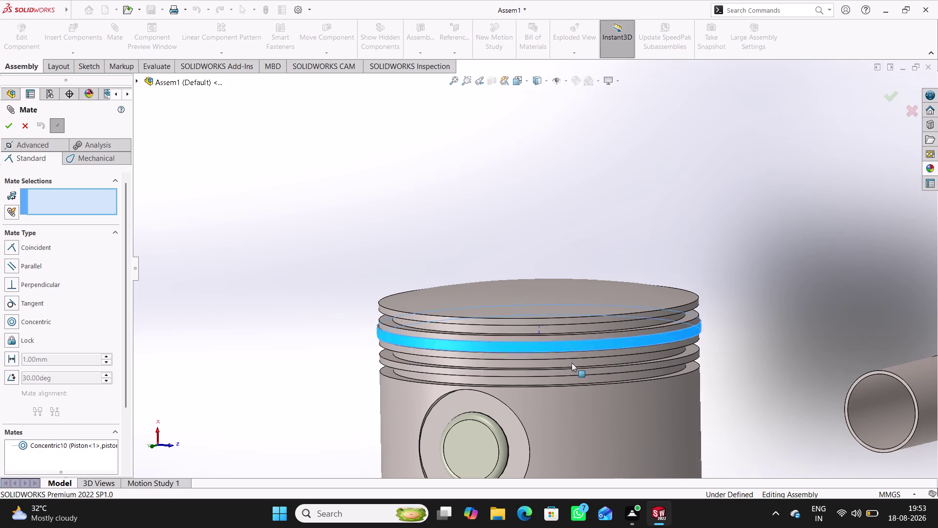
drag(571, 361, 578, 363)
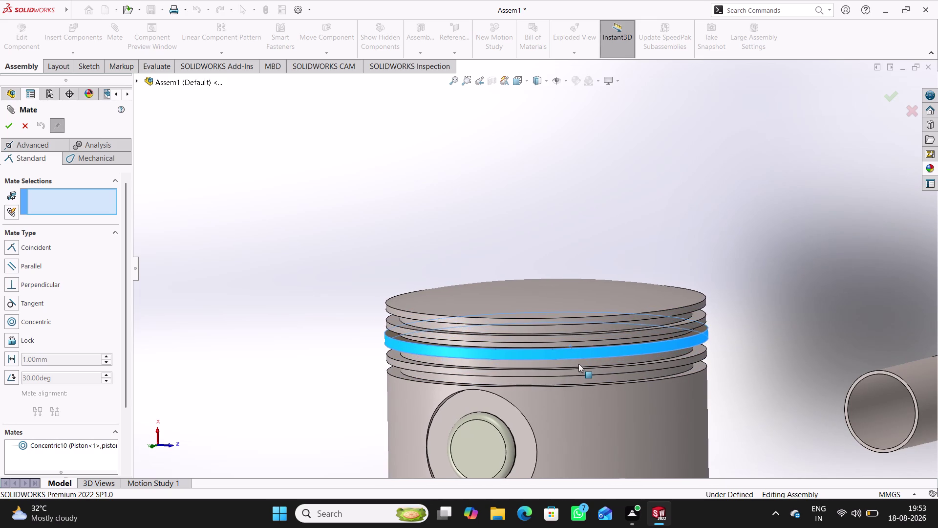
drag(578, 363, 582, 378)
middle_drag(523, 251, 526, 262)
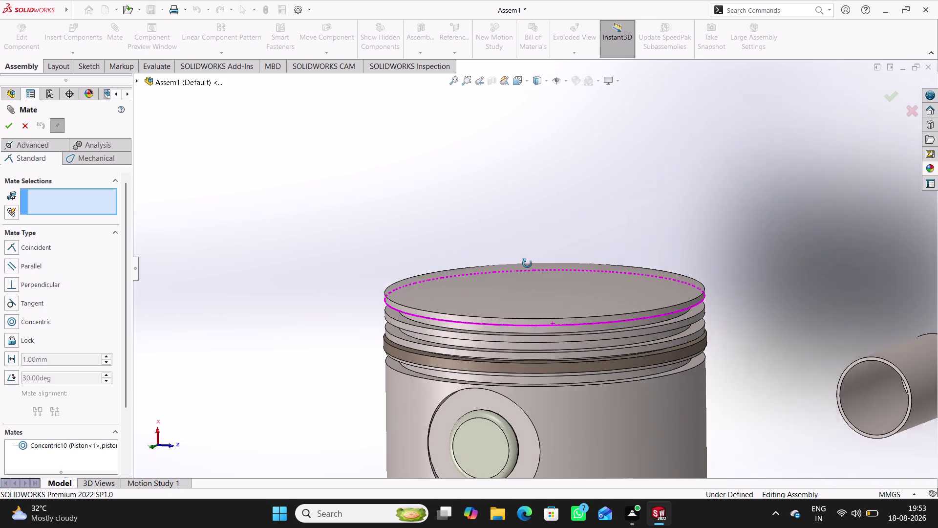
middle_drag(526, 261, 557, 215)
drag(442, 363, 452, 334)
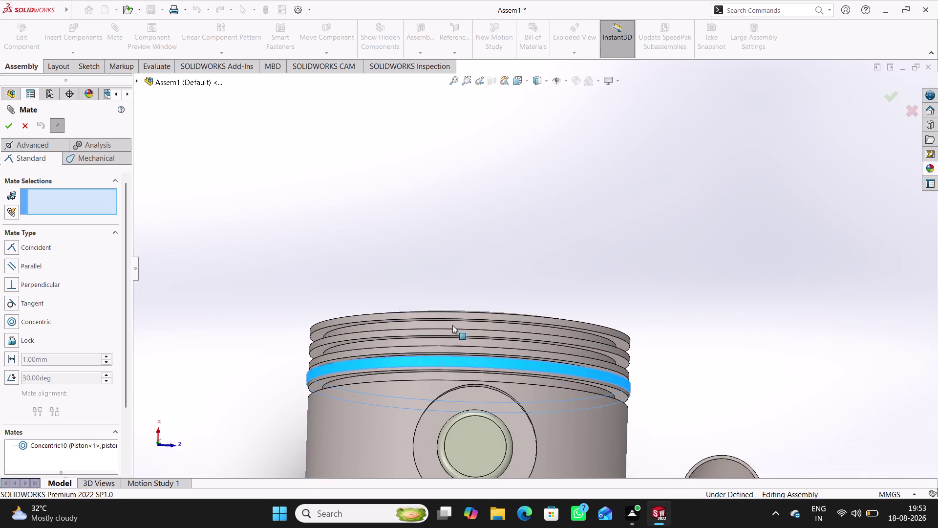
drag(451, 334, 464, 182)
Clear the current mate selections.
click(507, 240)
middle_click(555, 239)
click(618, 253)
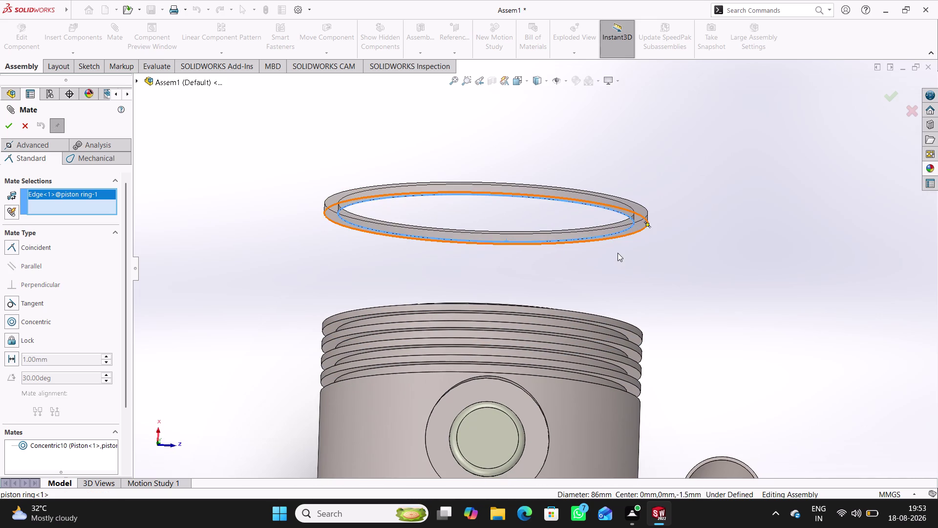
right_click(81, 195)
click(111, 199)
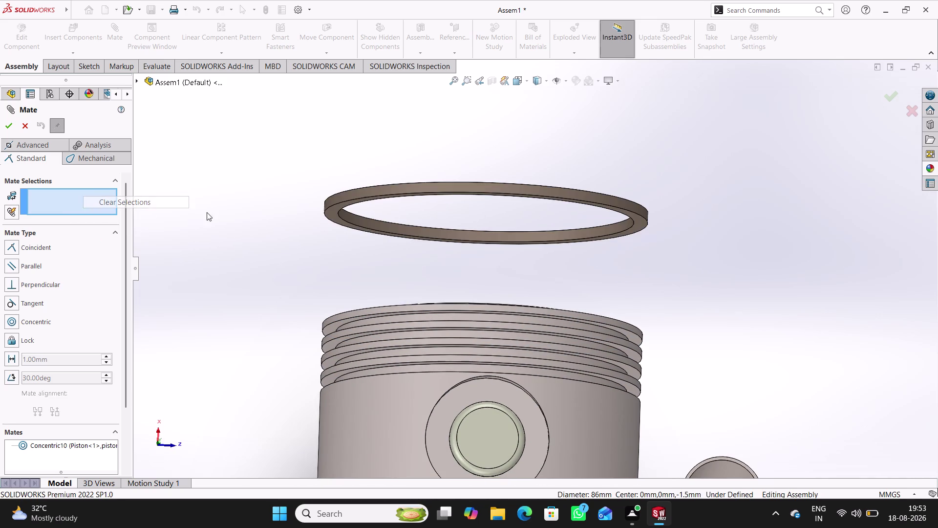
Mate the ring's flat face coincident with the top groove's flat face.
middle_drag(600, 244, 598, 206)
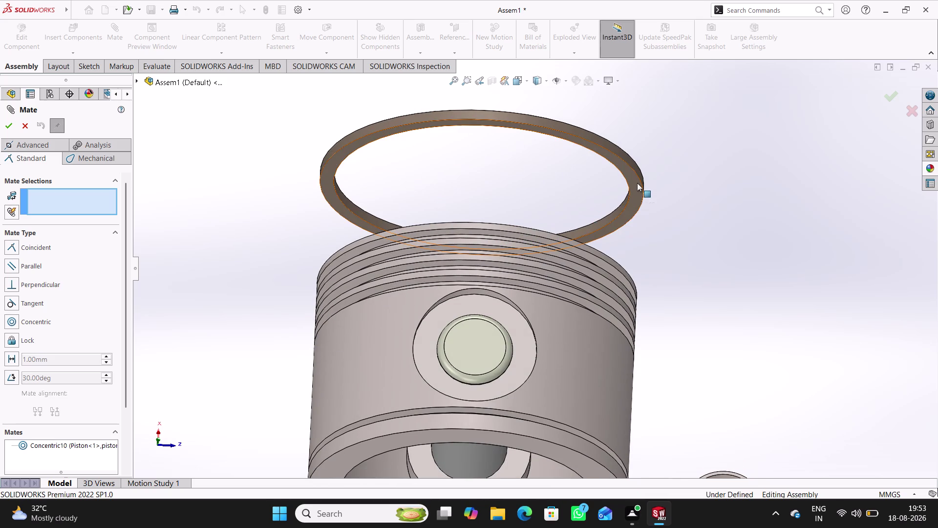
click(637, 182)
middle_drag(626, 207, 620, 312)
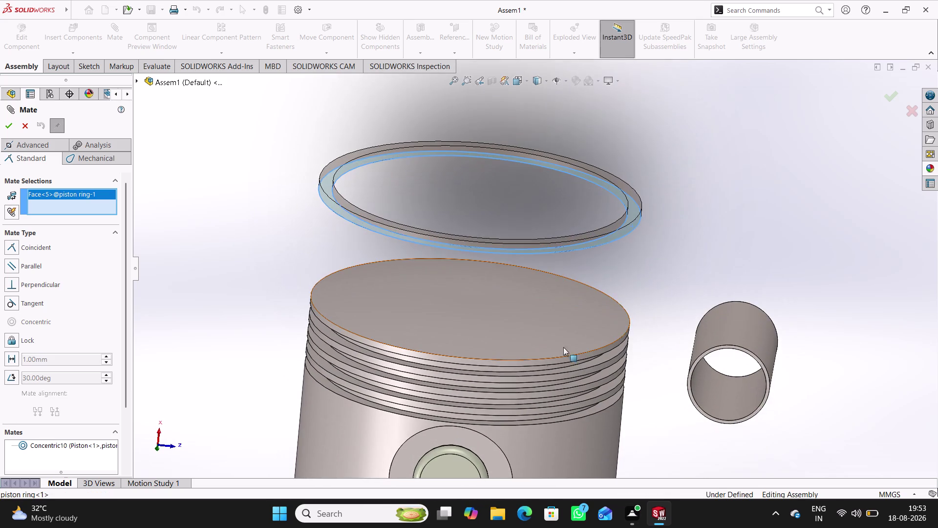
scroll(down, 3)
scroll(down, 3)
scroll(up, 3)
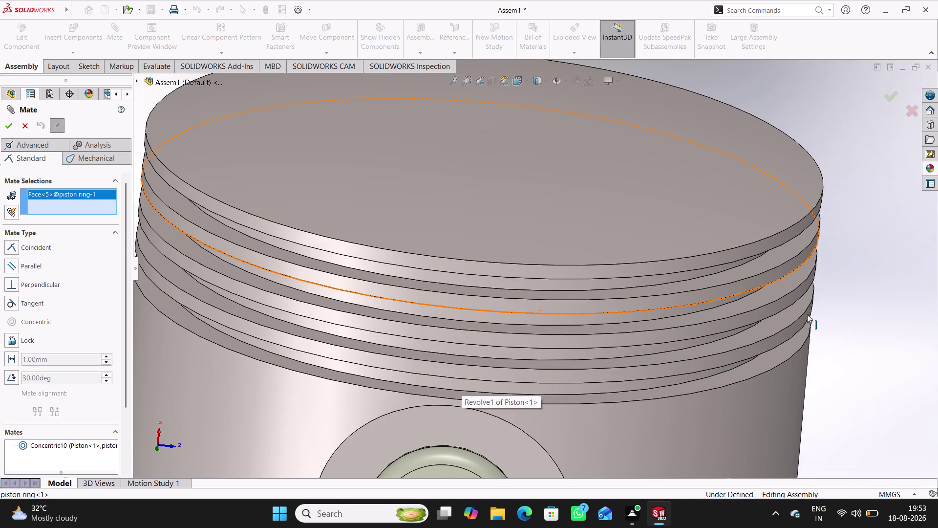
click(784, 287)
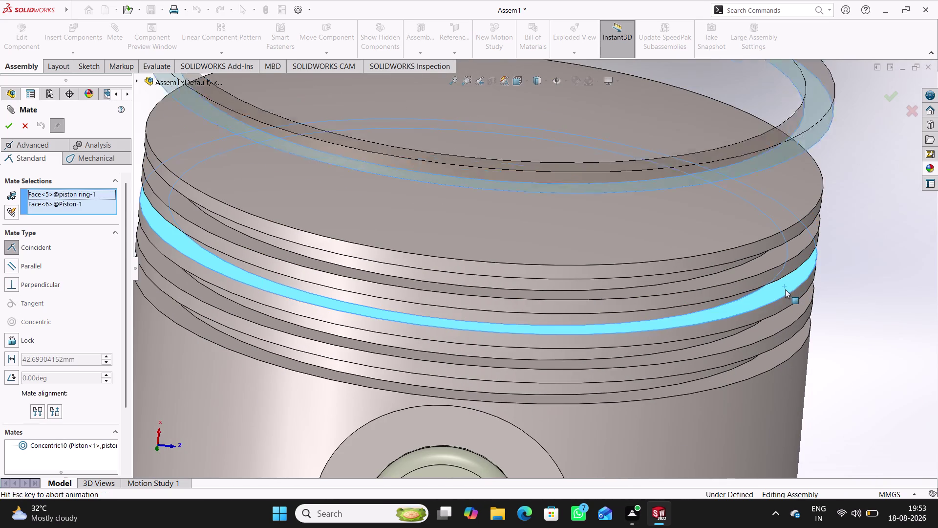
click(923, 307)
click(907, 324)
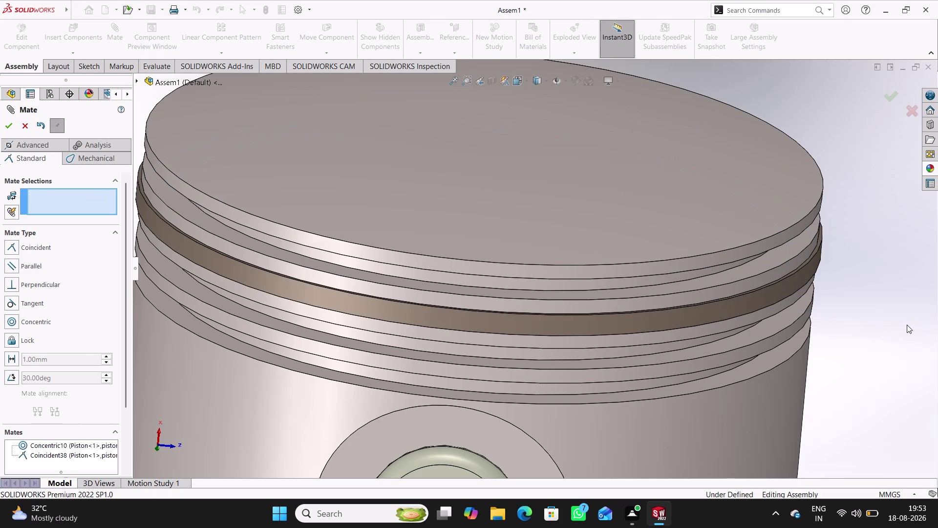
middle_drag(879, 336, 839, 327)
scroll(up, 3)
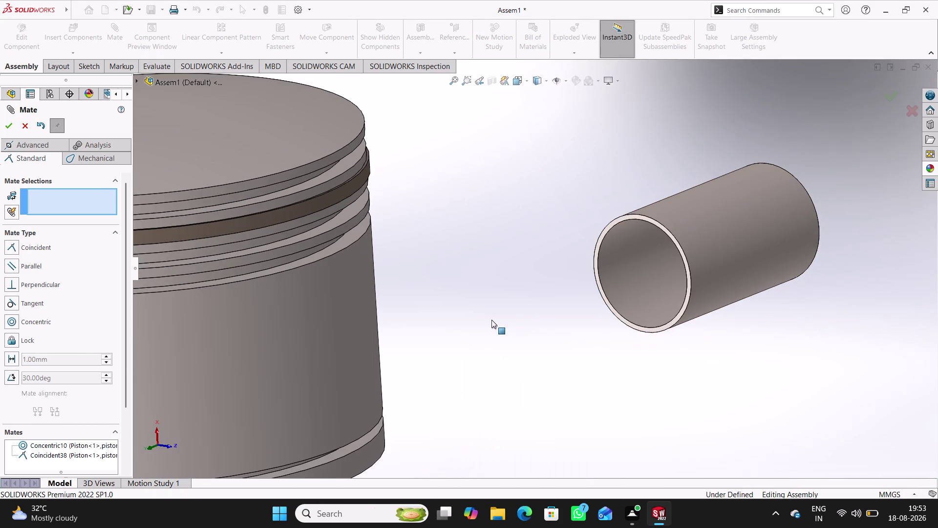
scroll(up, 3)
scroll(up, 3)
Orbit around the assembly and switch to the isometric view.
scroll(down, 3)
click(457, 435)
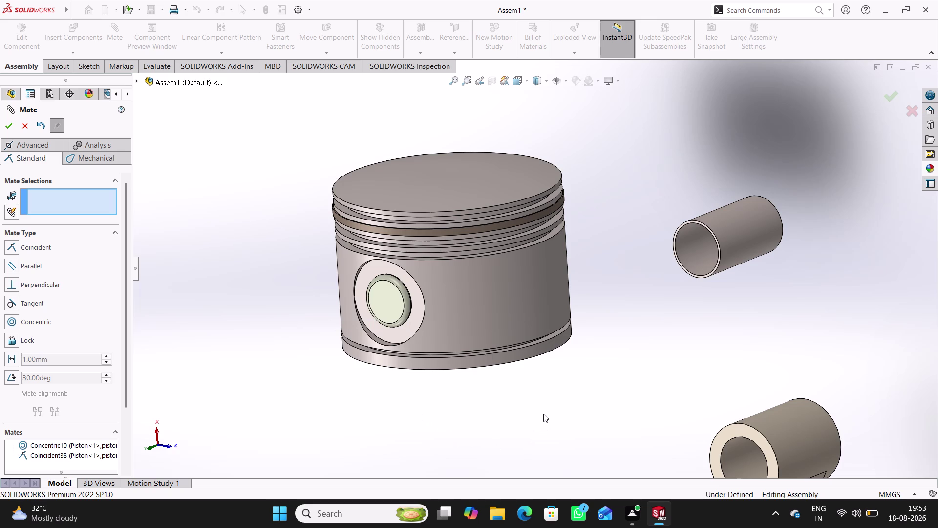
middle_click(512, 437)
scroll(up, 3)
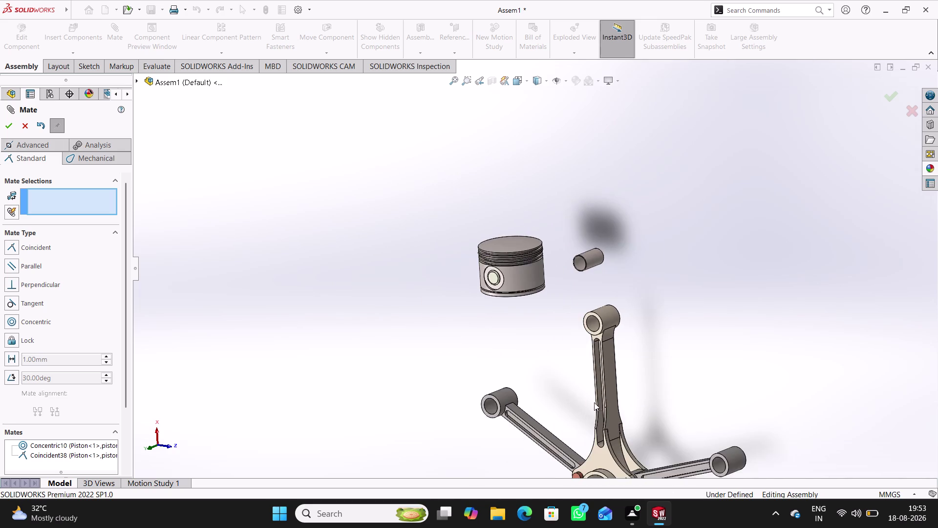
scroll(up, 3)
middle_drag(547, 417, 639, 333)
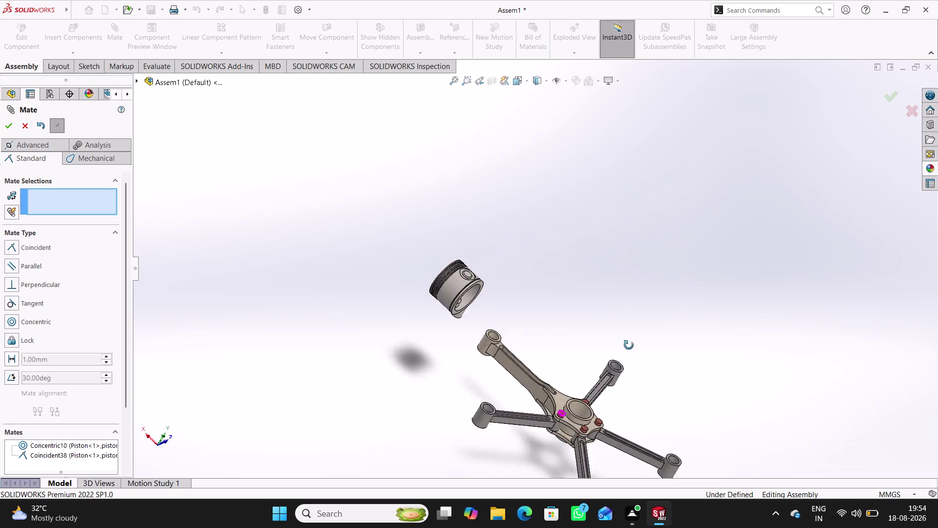
middle_drag(639, 333, 618, 386)
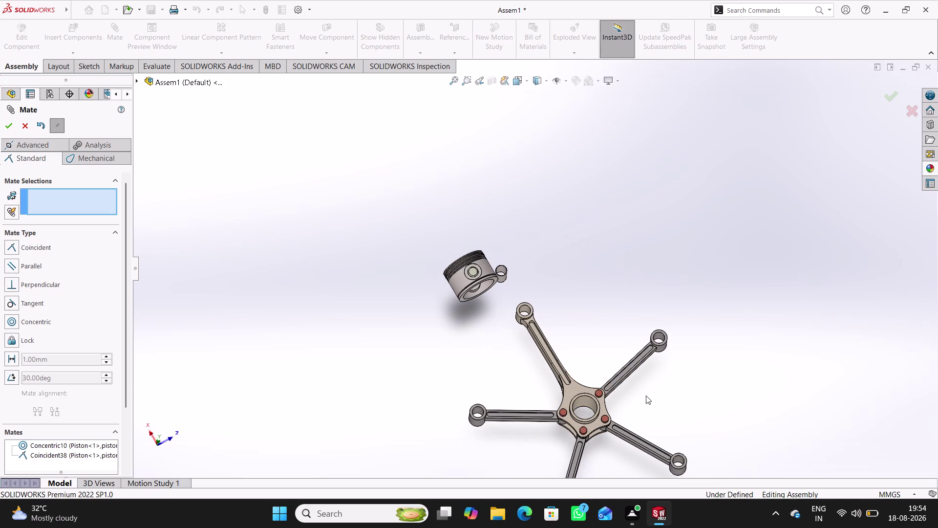
key(ctrl+7)
Move the loose bush parts aside, close Mate, and open the Insert Components dropdown.
scroll(down, 3)
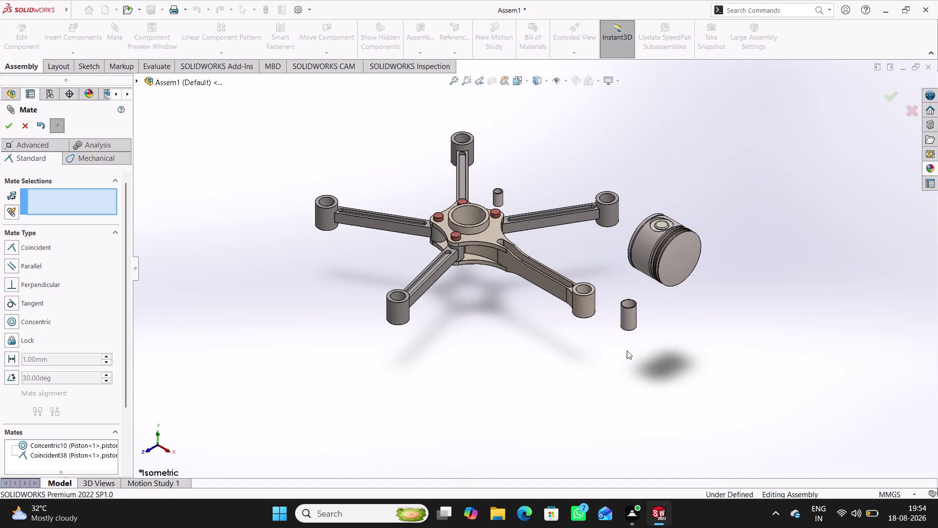
drag(623, 312, 409, 389)
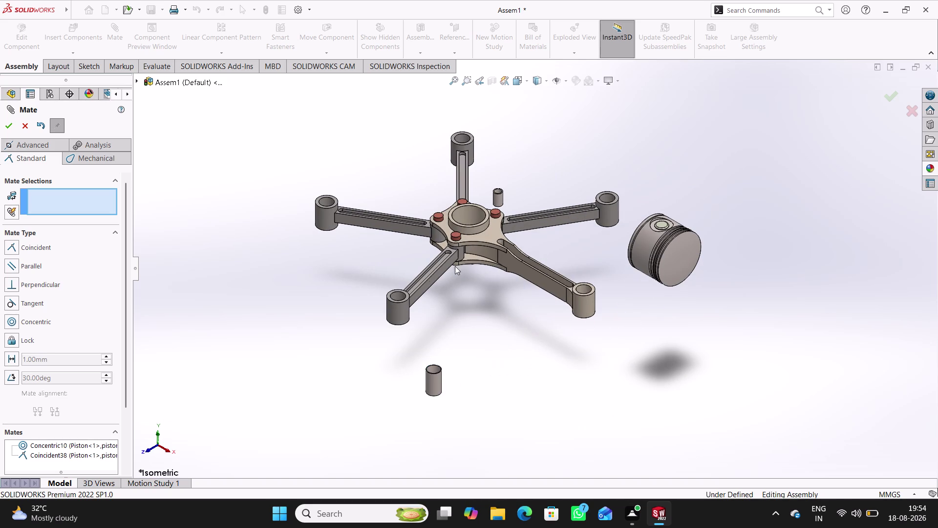
drag(499, 196, 295, 355)
middle_drag(531, 341, 539, 316)
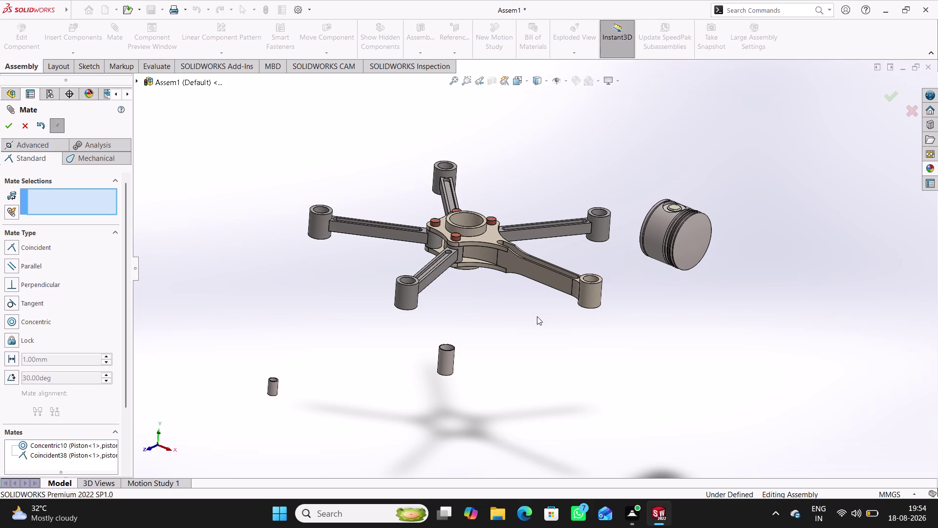
click(23, 127)
click(68, 55)
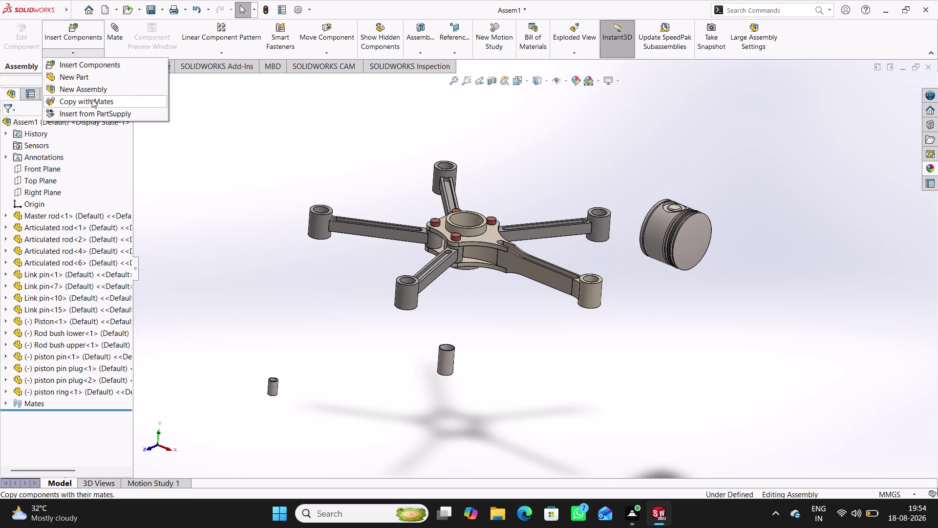
Start Copy with Mates on the piston ring and advance to new mate references.
click(92, 100)
scroll(down, 3)
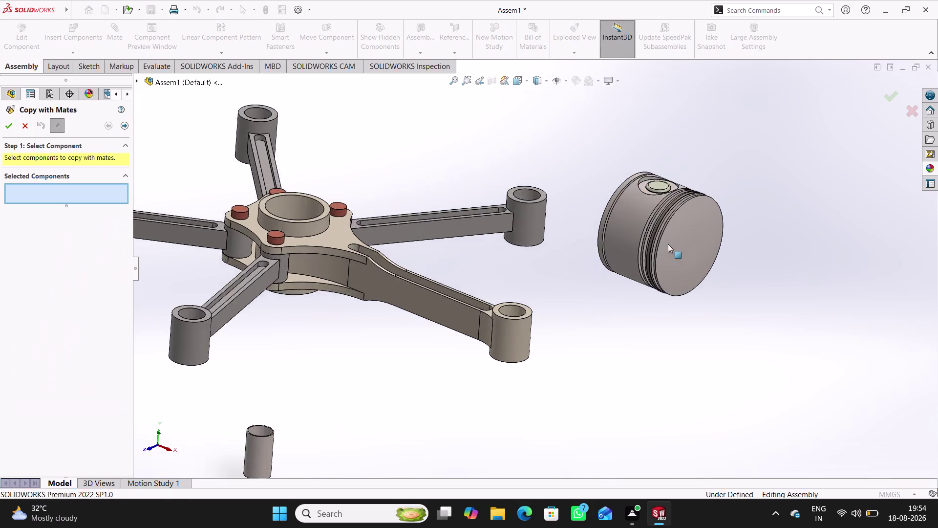
scroll(down, 3)
middle_drag(612, 248, 641, 262)
scroll(down, 3)
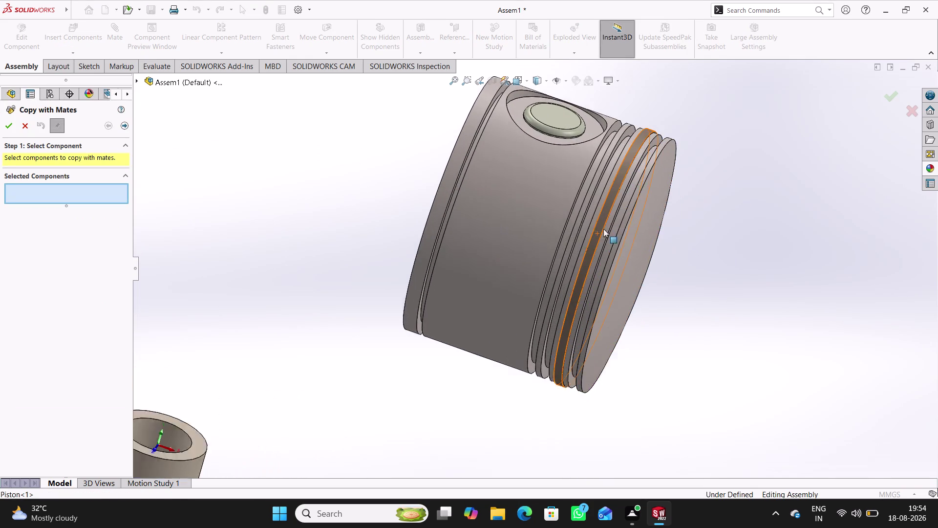
click(602, 208)
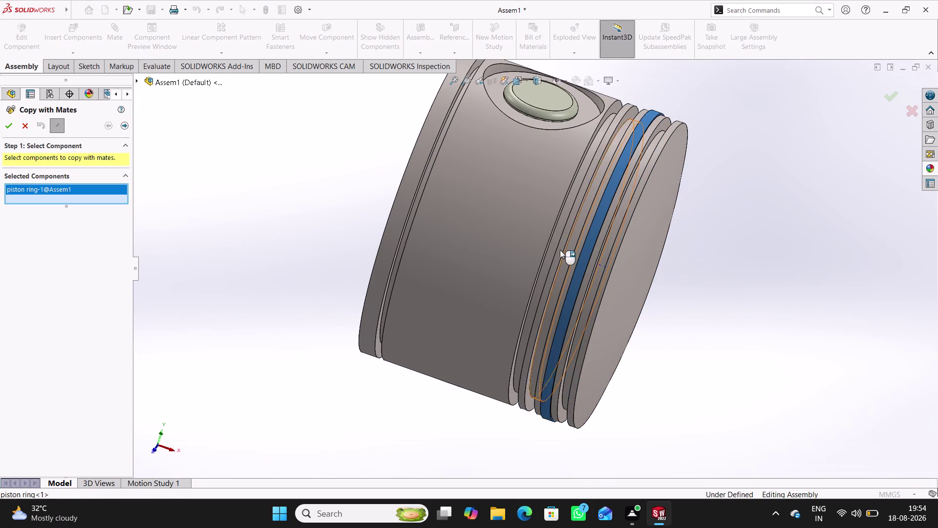
click(124, 123)
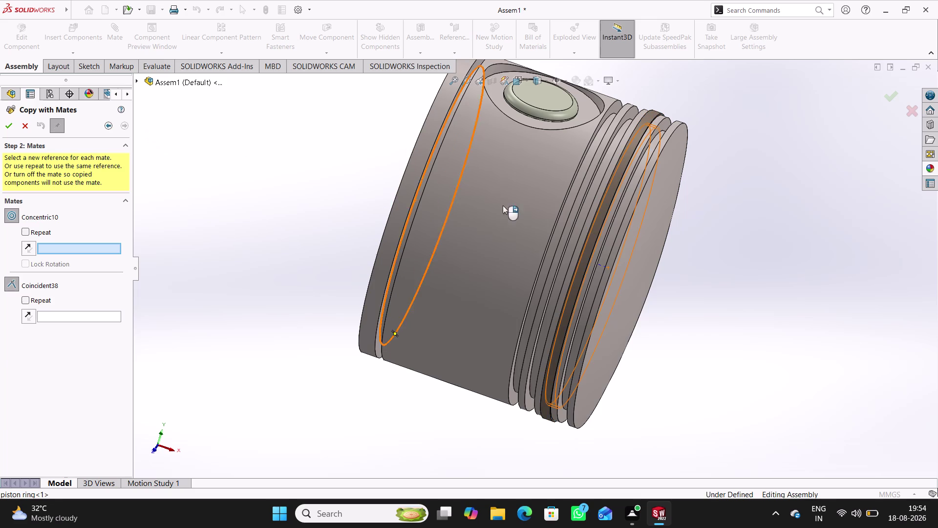
Pick groove faces for Concentric10 and Coincident38 to seat the ring copy.
middle_drag(684, 261, 690, 278)
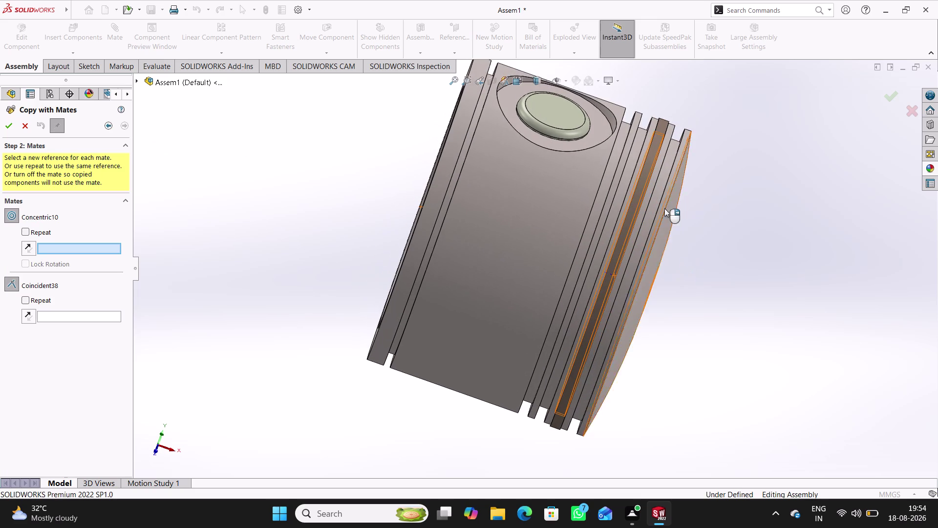
click(638, 137)
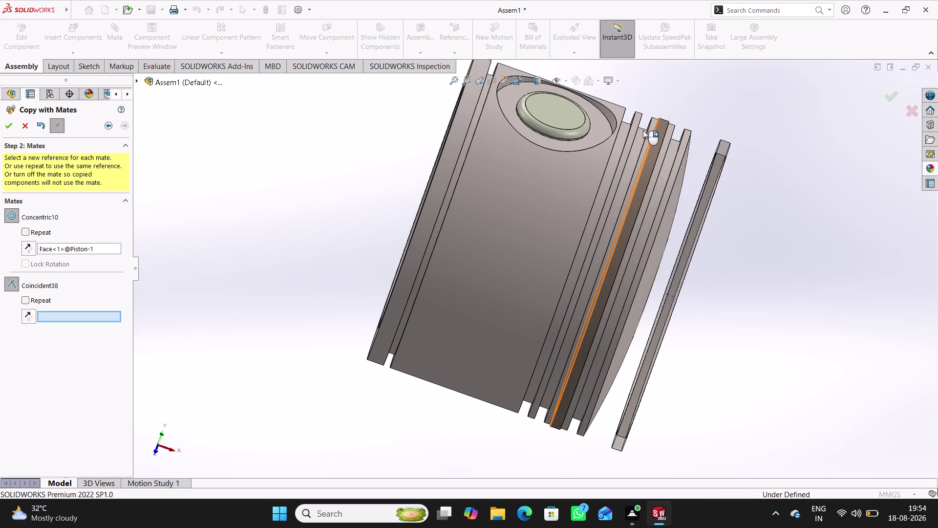
middle_drag(642, 130, 624, 137)
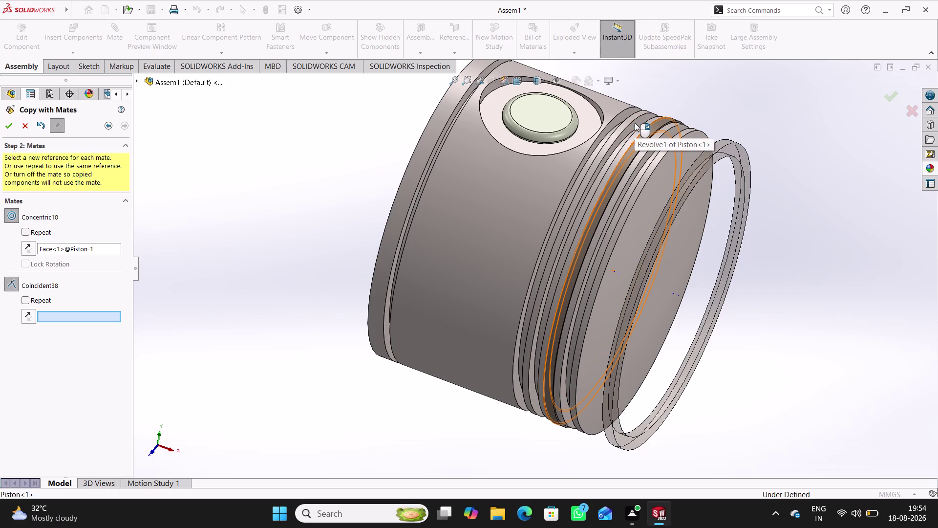
click(635, 122)
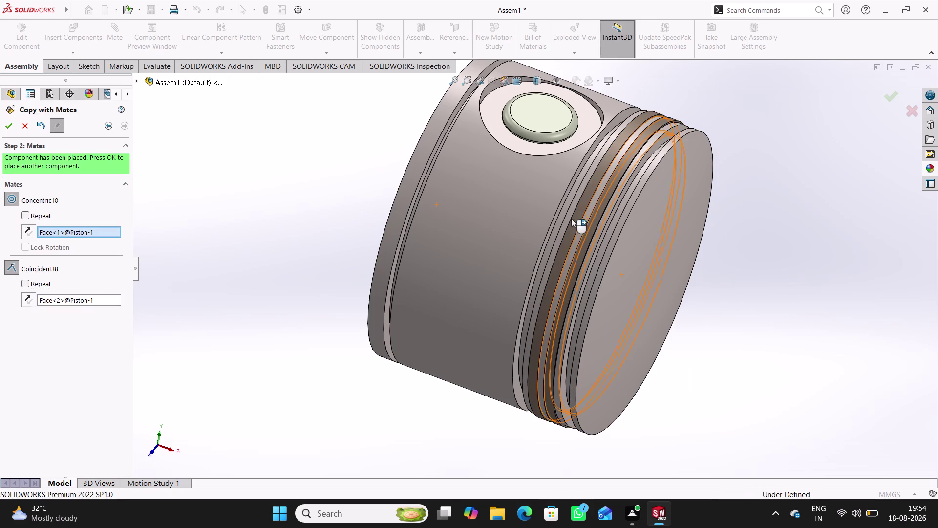
middle_drag(573, 208, 581, 209)
scroll(down, 3)
Mate a second ring copy to the next groove's concentric and side faces.
click(7, 126)
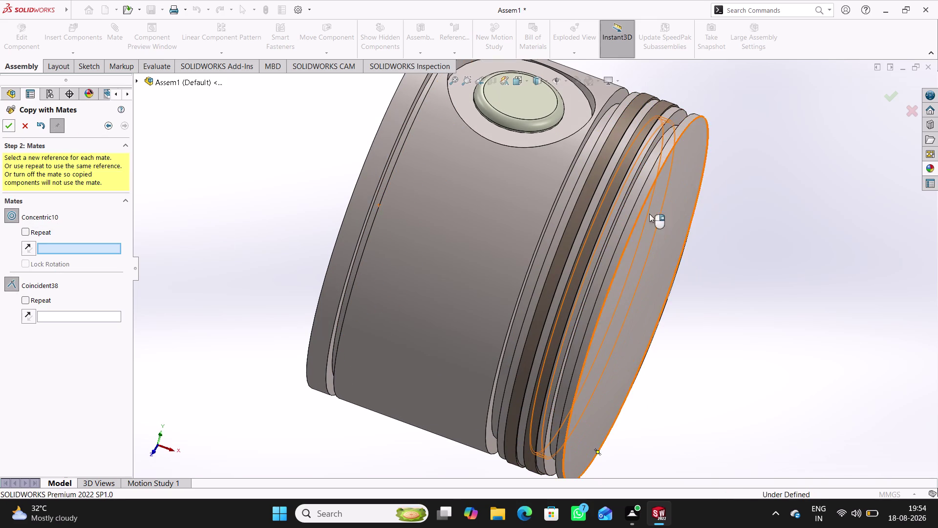
middle_drag(665, 222, 672, 232)
click(594, 145)
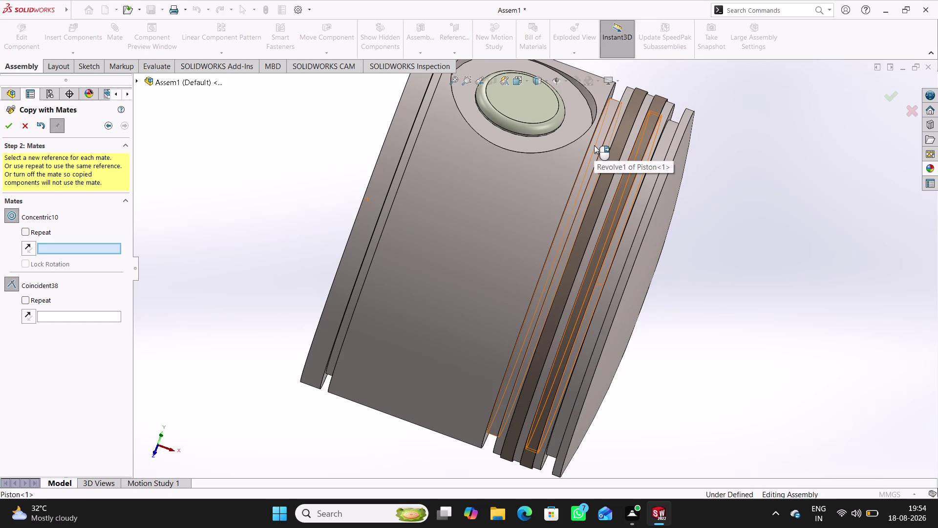
middle_drag(601, 217, 553, 219)
scroll(down, 3)
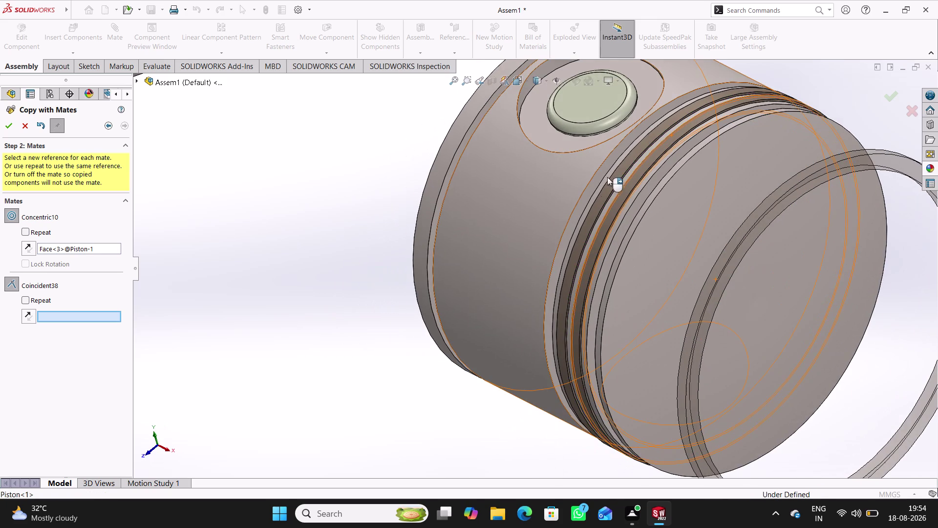
click(608, 172)
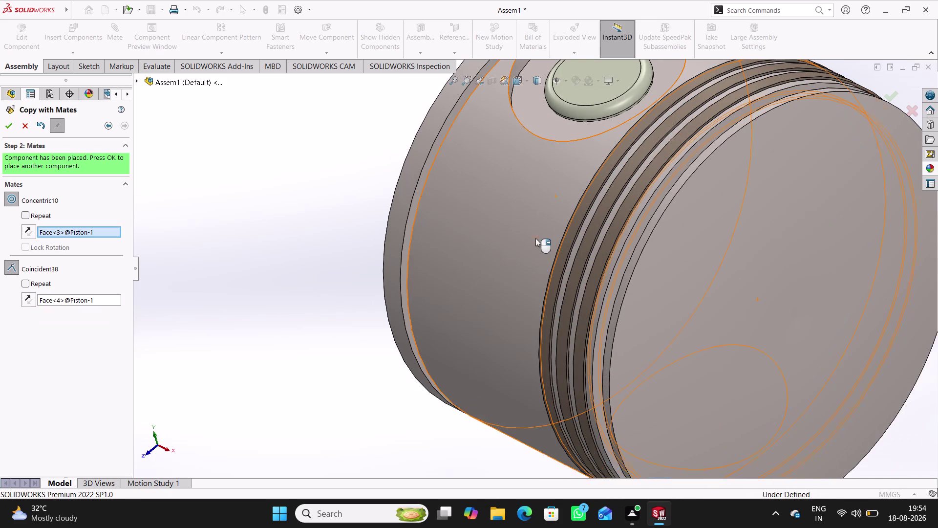
click(10, 127)
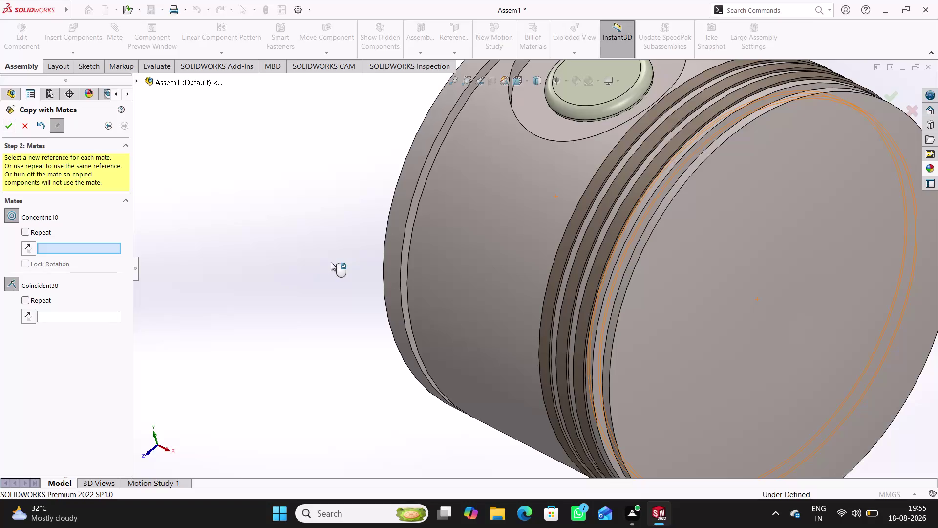
Seat a third ring copy in the remaining groove via Concentric10 and Coincident38.
middle_drag(455, 229, 472, 234)
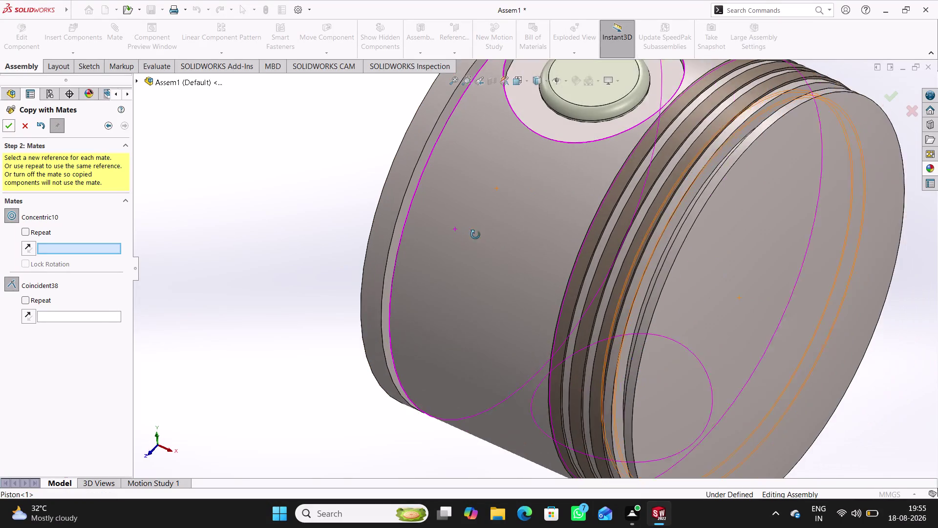
middle_drag(472, 233, 496, 240)
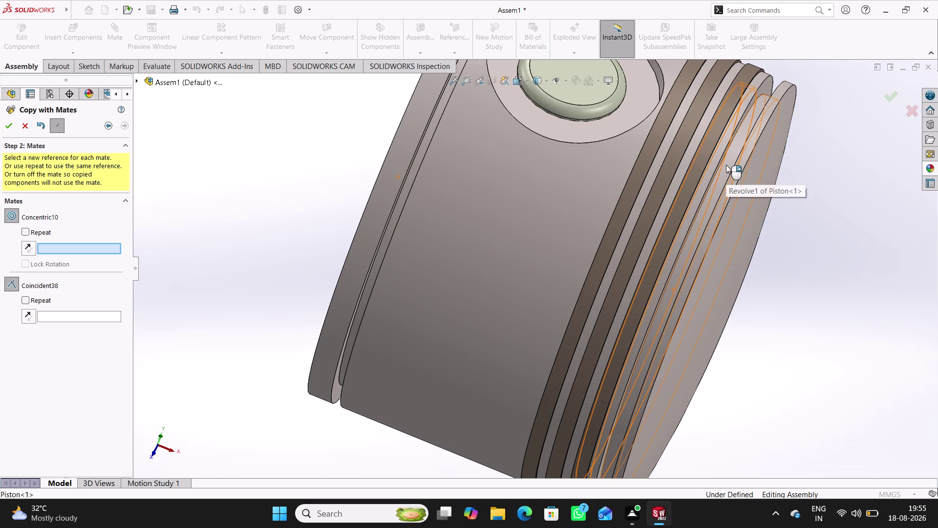
click(726, 164)
middle_drag(727, 229, 715, 230)
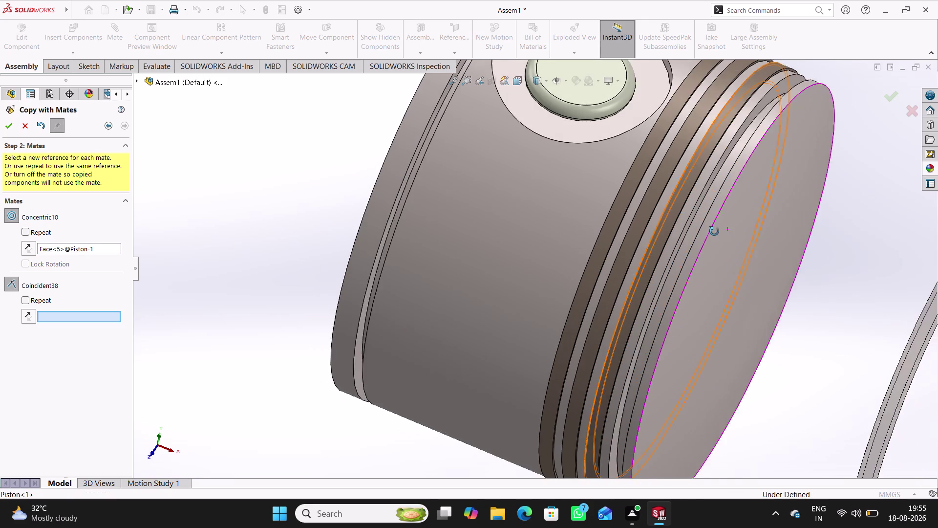
middle_drag(714, 230, 703, 240)
click(702, 196)
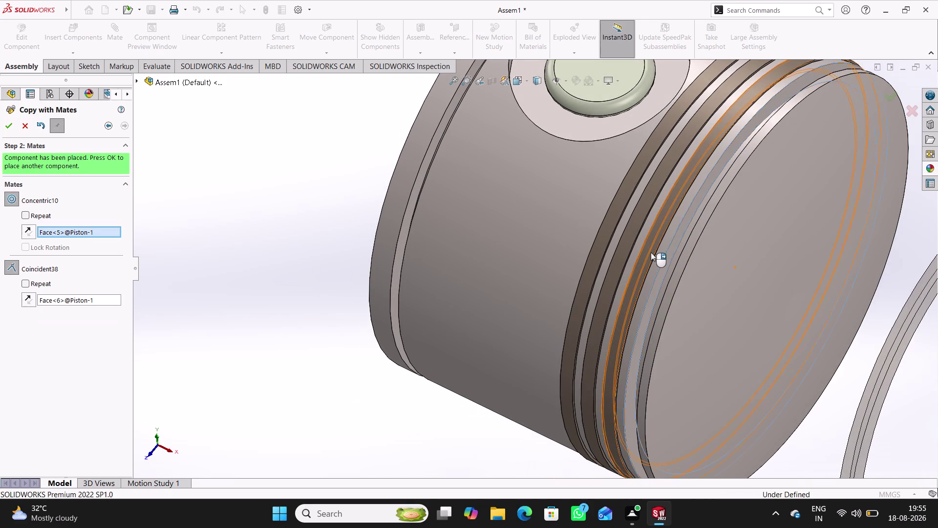
click(7, 125)
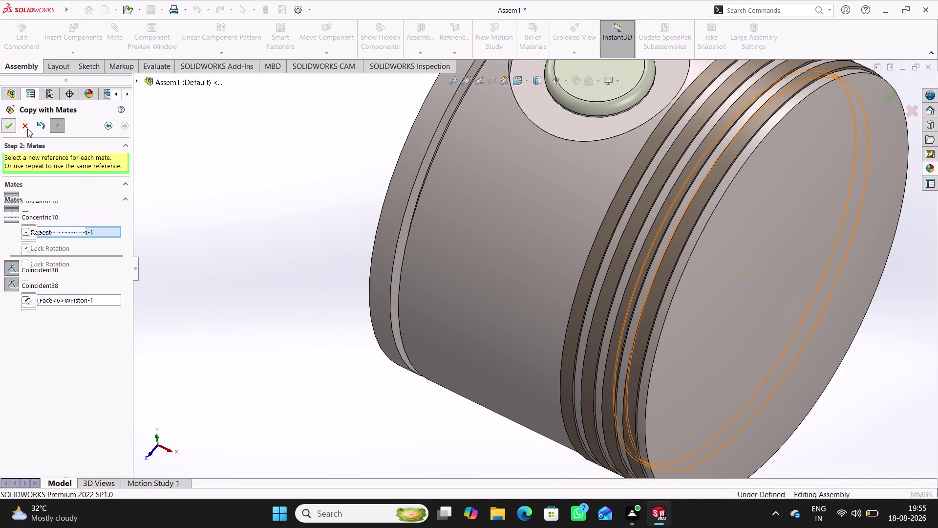
Close Copy with Mates and view the whole piston beside the rods.
click(27, 126)
scroll(up, 3)
middle_drag(617, 302, 604, 275)
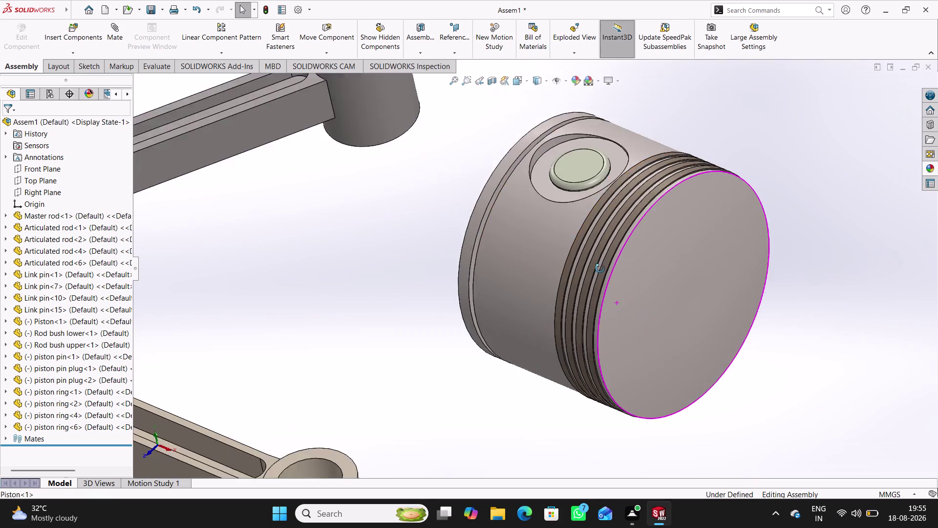
middle_drag(605, 275, 632, 262)
scroll(up, 3)
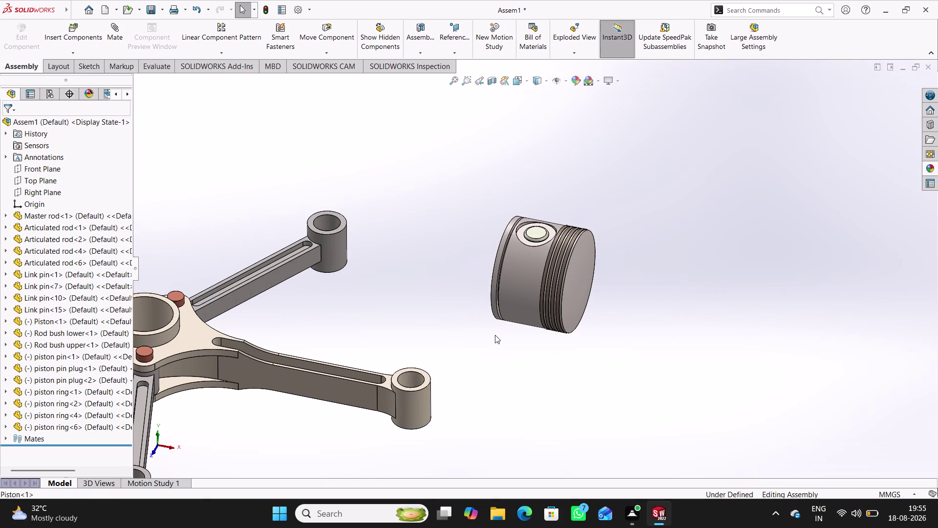